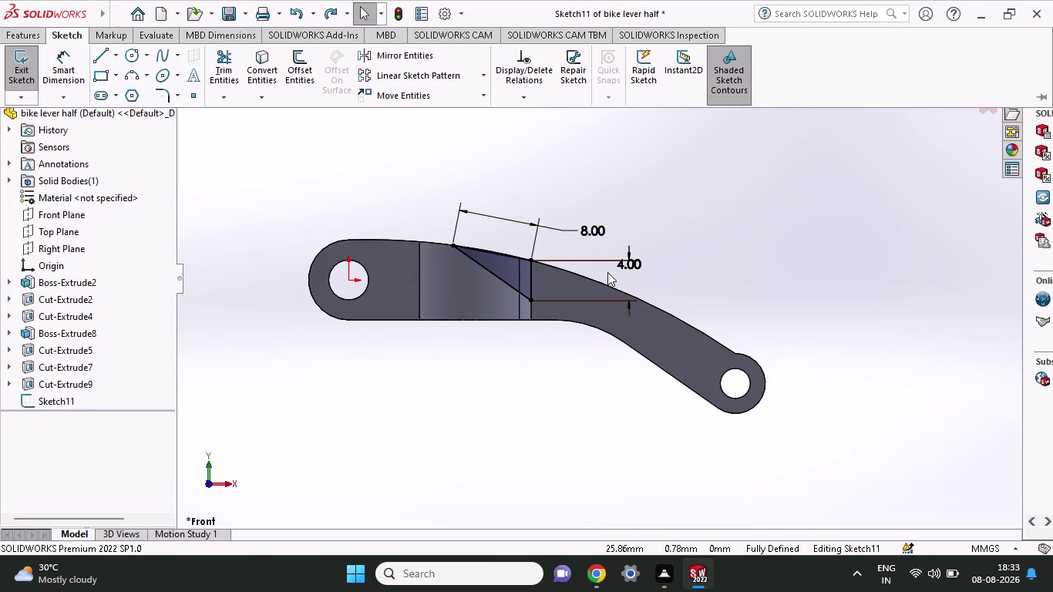
Delete the 4.00 dimension from the diagonal line and orbit to an isometric view.
key(ctrl+z)
key(ctrl+z)
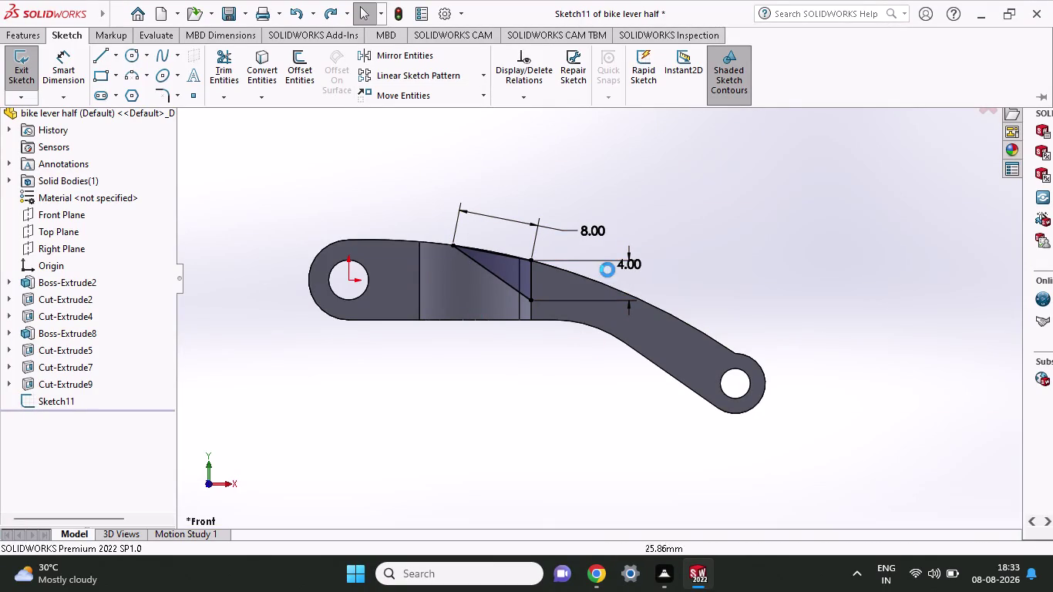
key(ctrl+z)
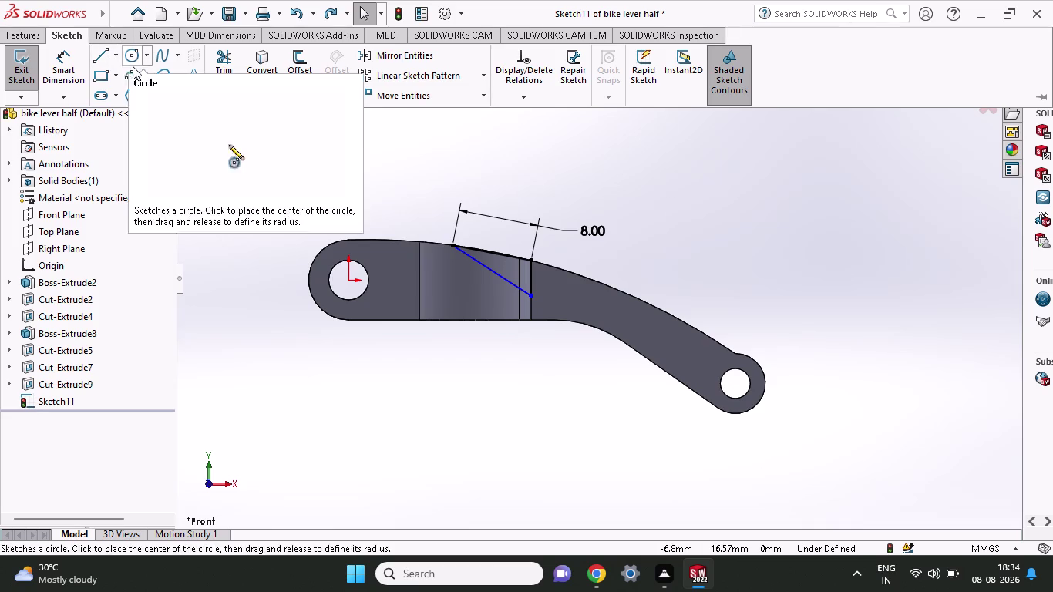
scroll(up, 3)
middle_drag(699, 212, 684, 260)
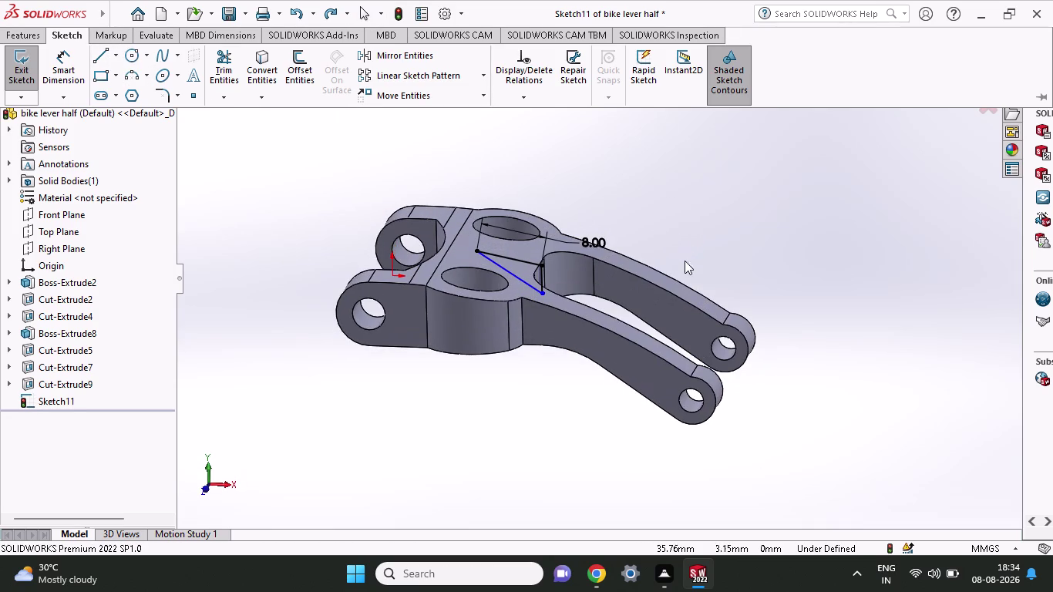
click(31, 33)
click(41, 61)
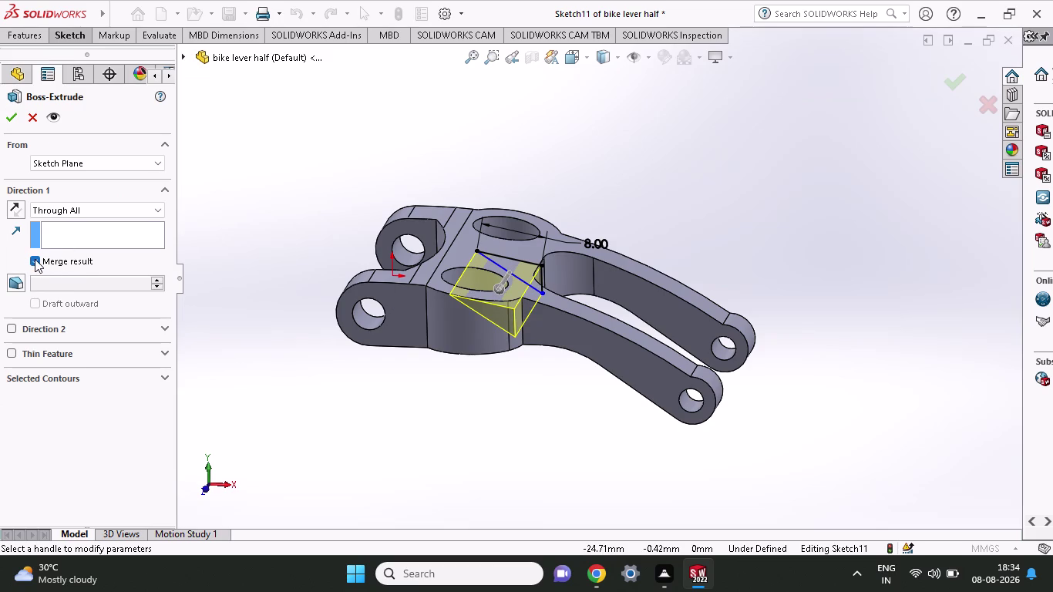
click(88, 216)
click(86, 220)
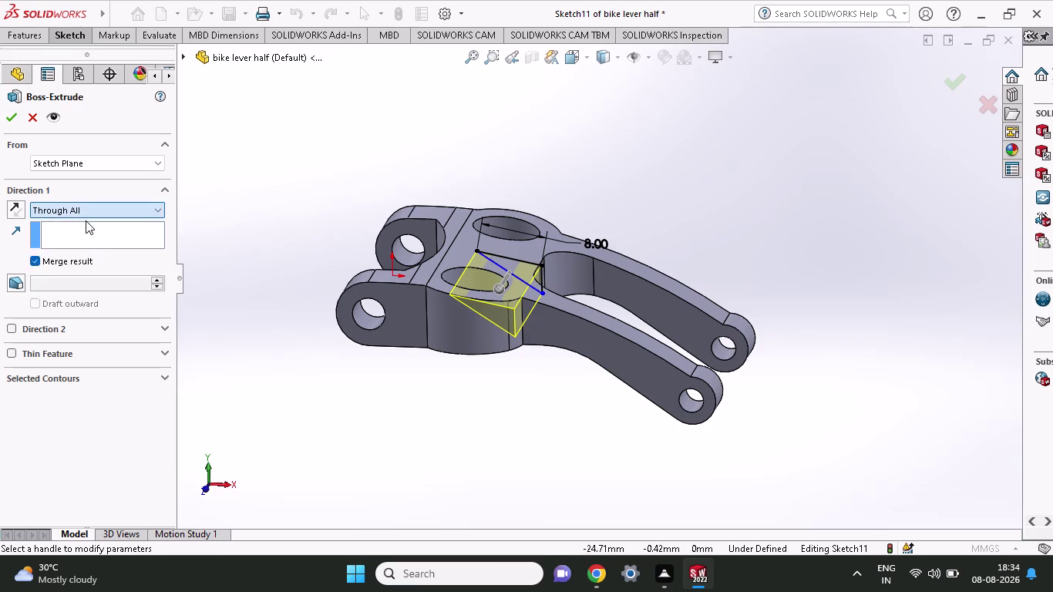
key(2)
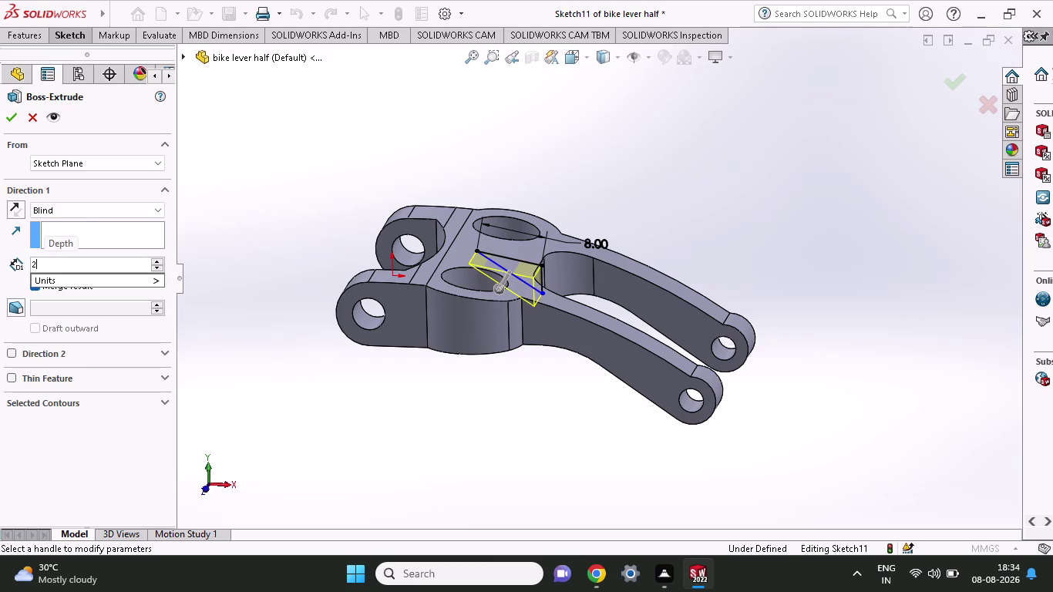
key(period)
key(5)
click(15, 352)
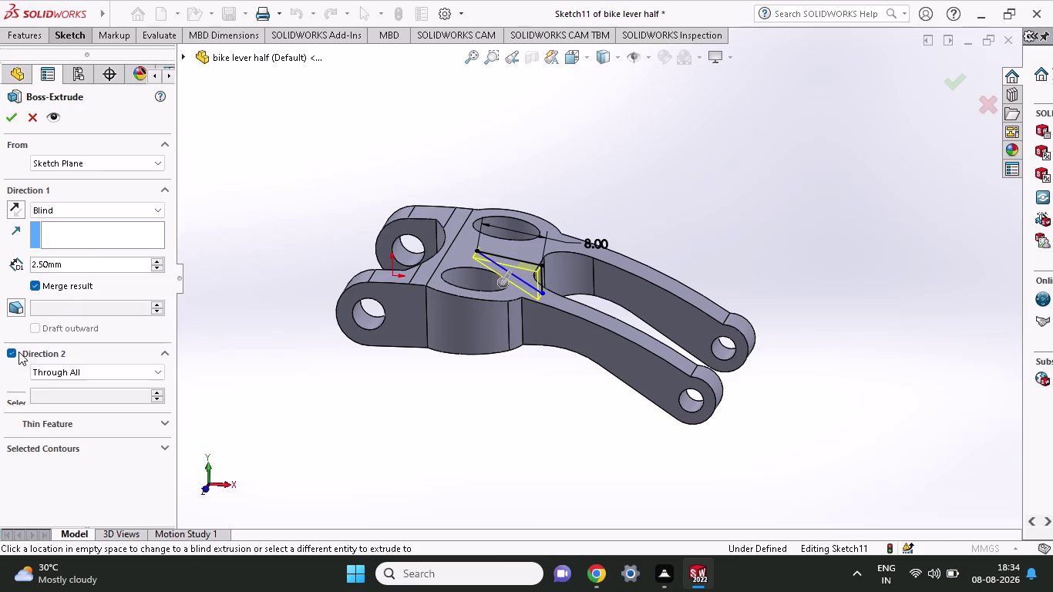
click(41, 378)
click(54, 389)
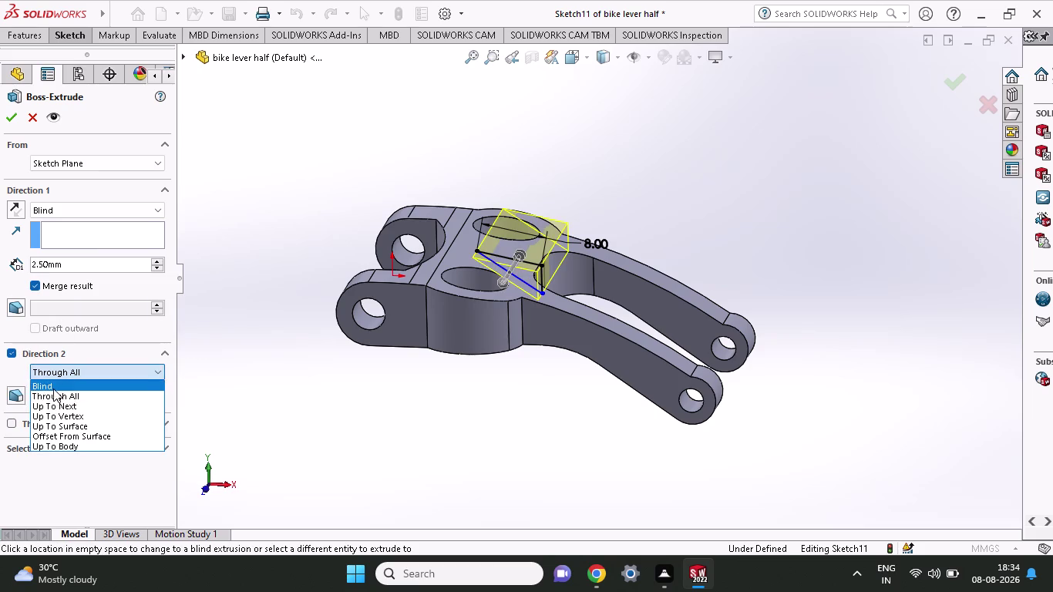
click(71, 389)
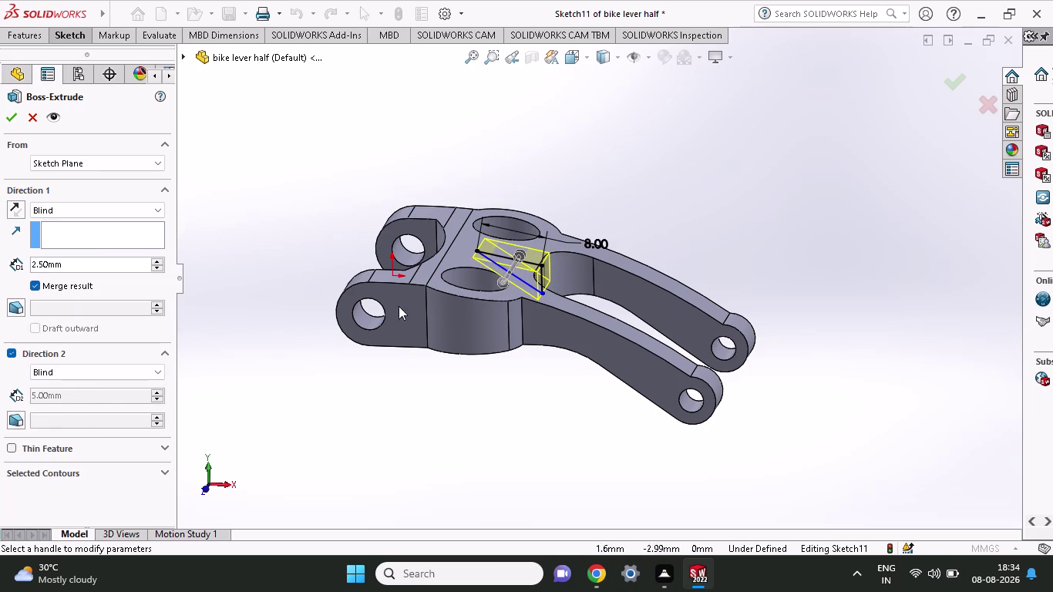
click(91, 398)
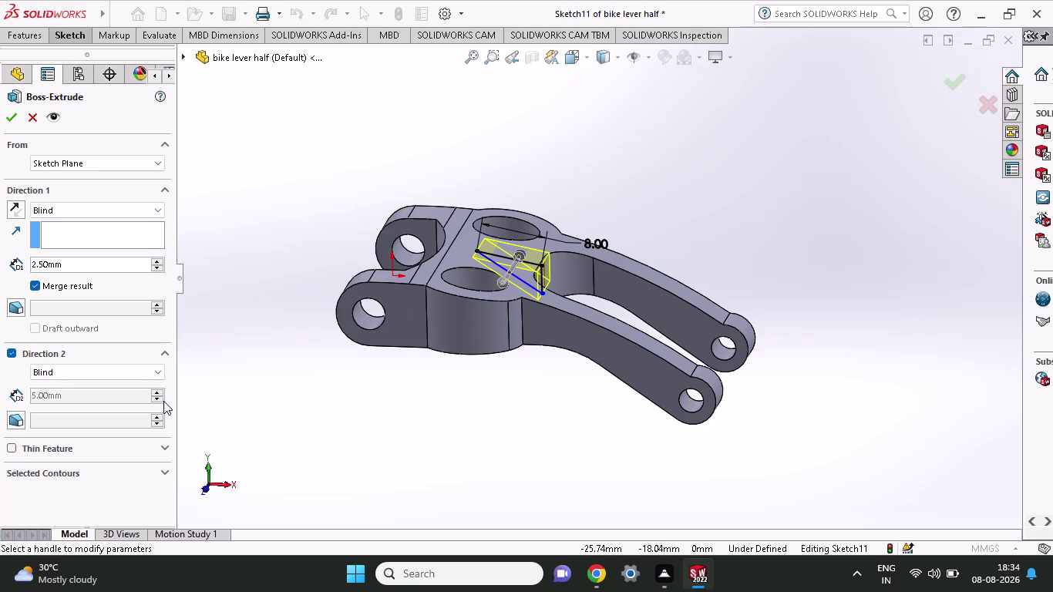
click(155, 398)
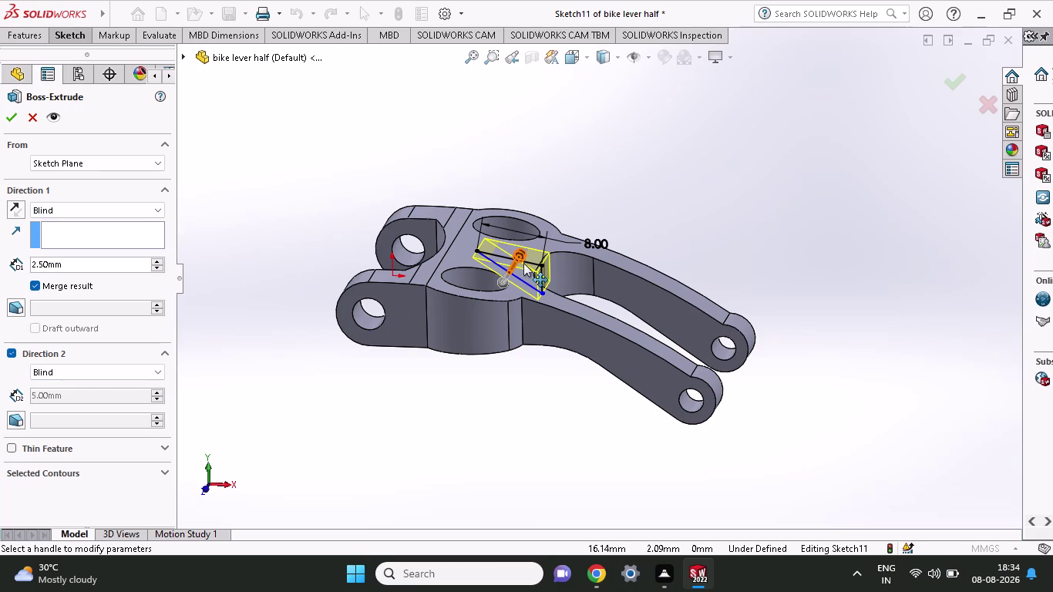
drag(522, 253, 566, 209)
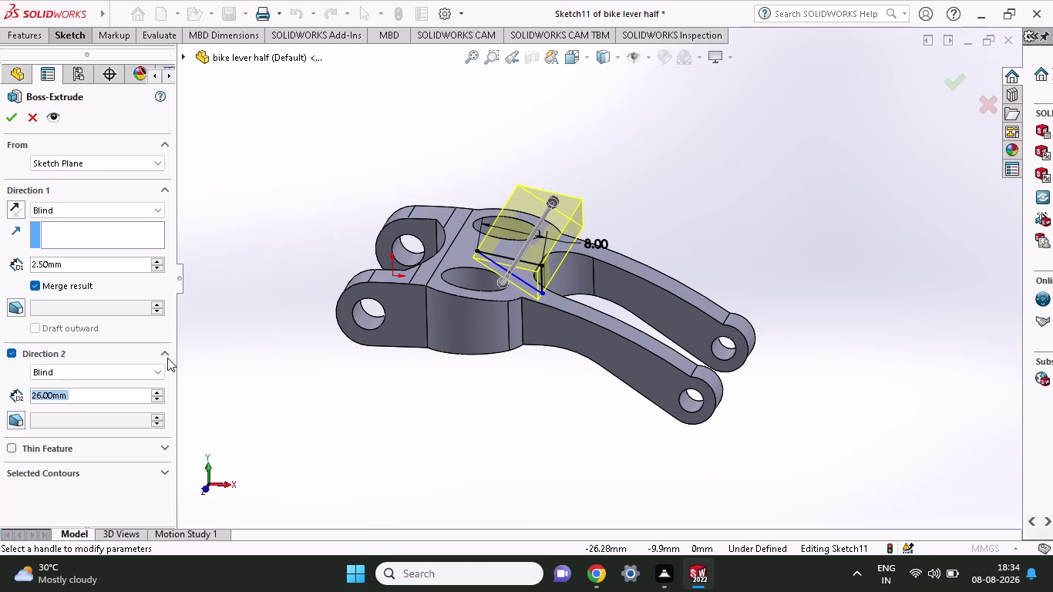
key(2)
text(.)
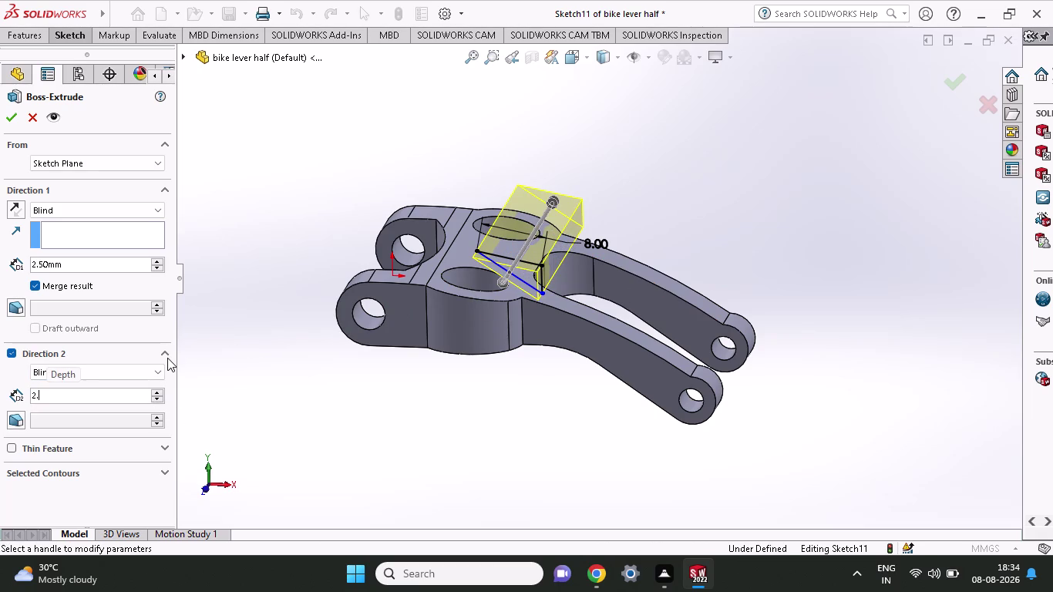
text(5)
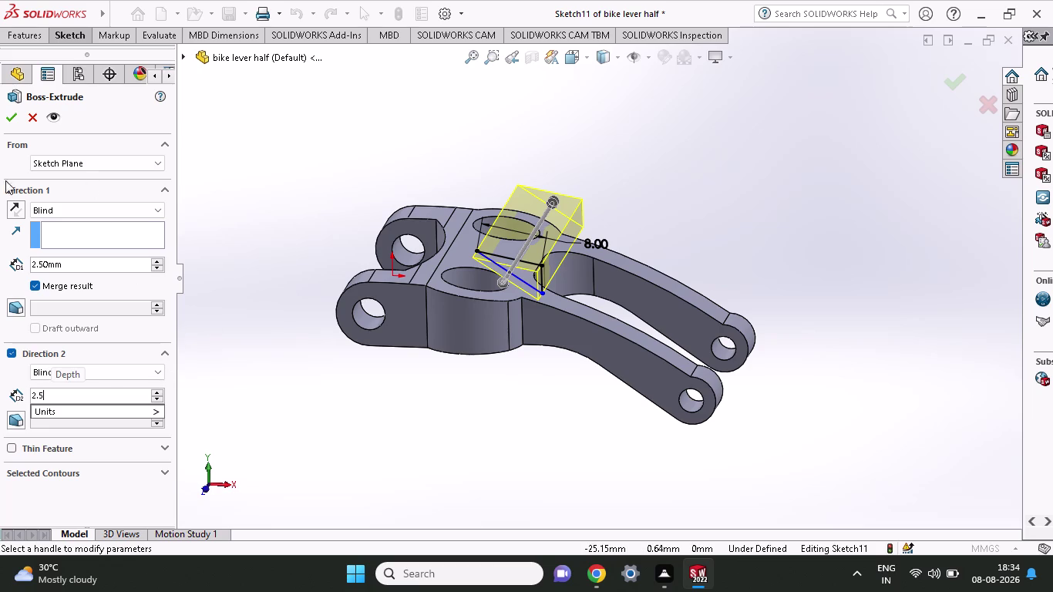
click(14, 118)
click(14, 118)
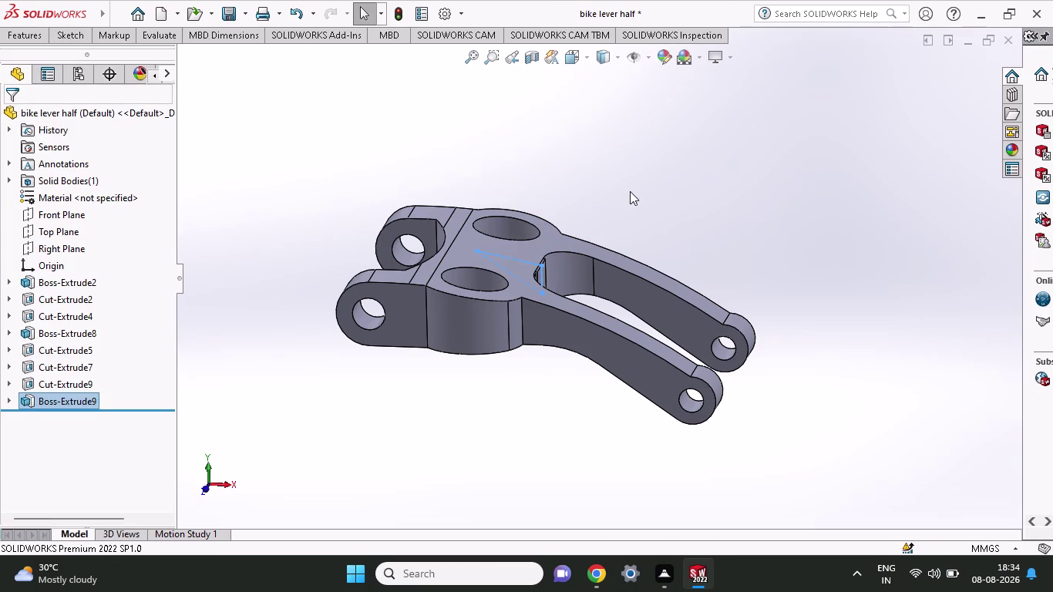
middle_drag(629, 196, 649, 245)
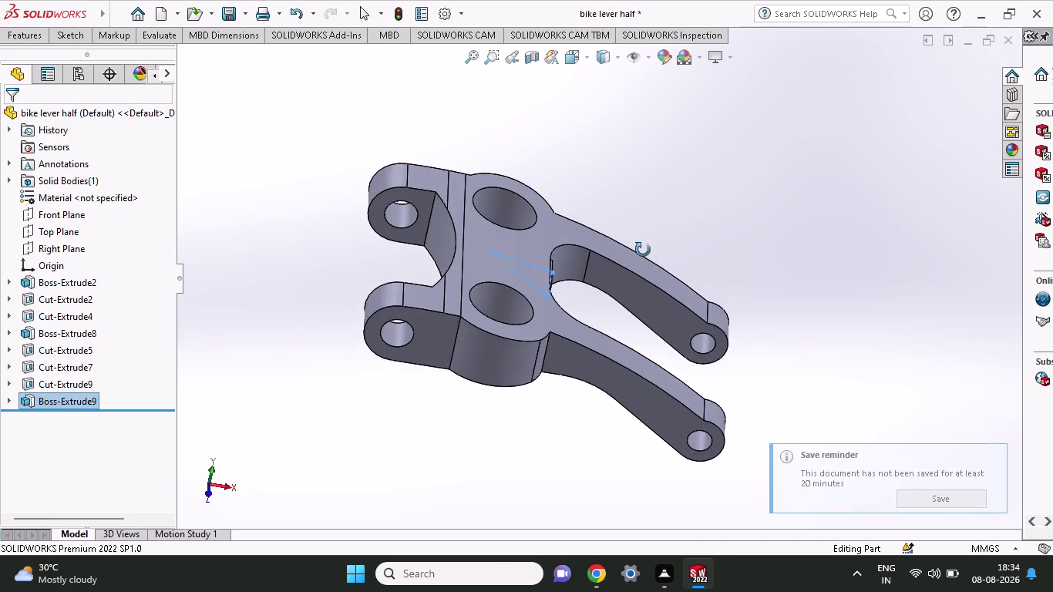
middle_drag(649, 245, 616, 242)
key(ctrl+z)
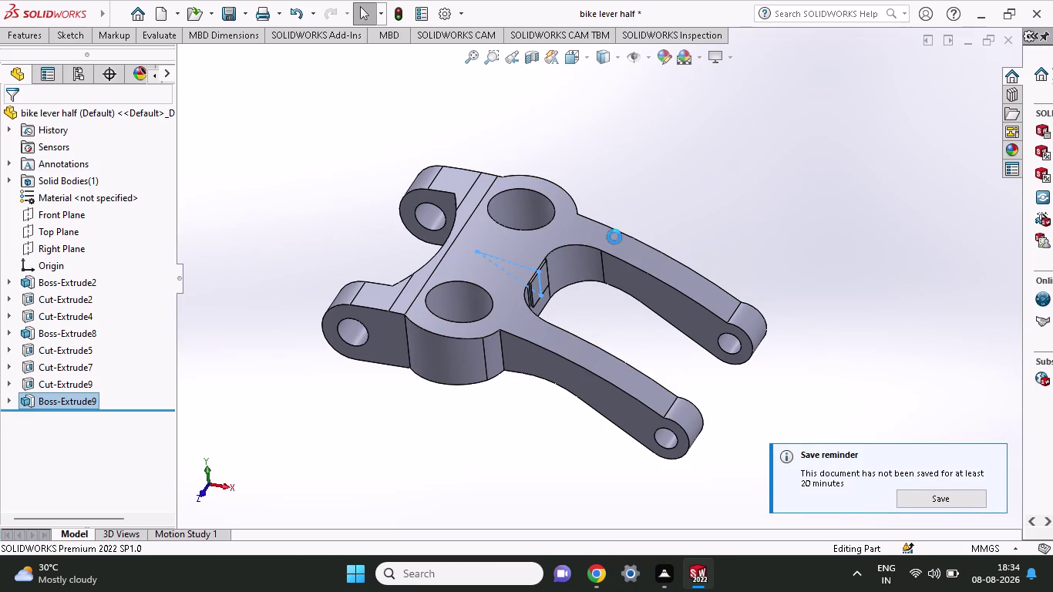
click(29, 37)
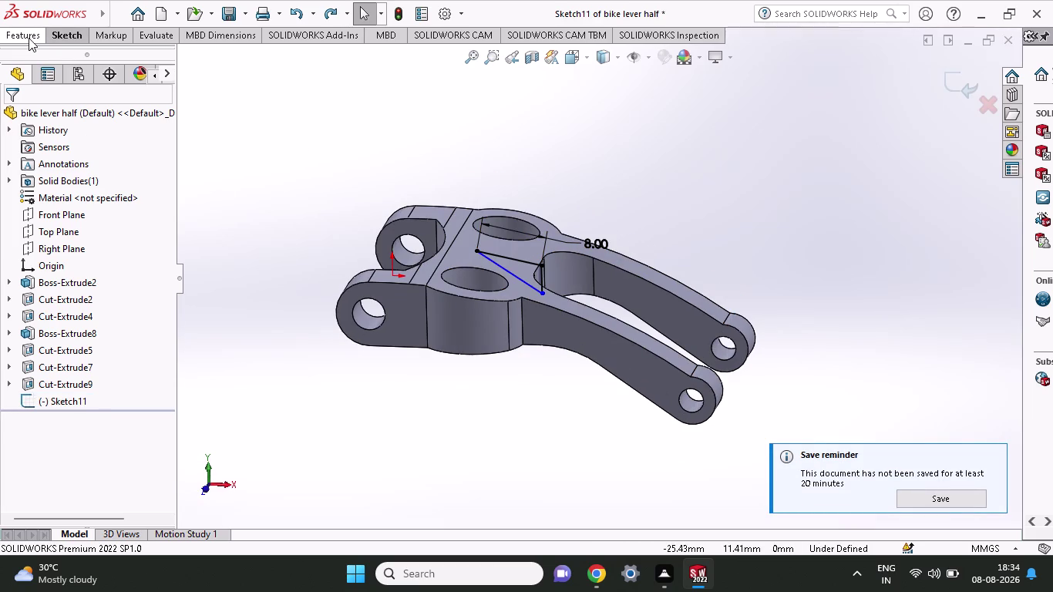
Set up an extruded cut from the diagonal line, 2.5 mm deep in both directions.
click(217, 78)
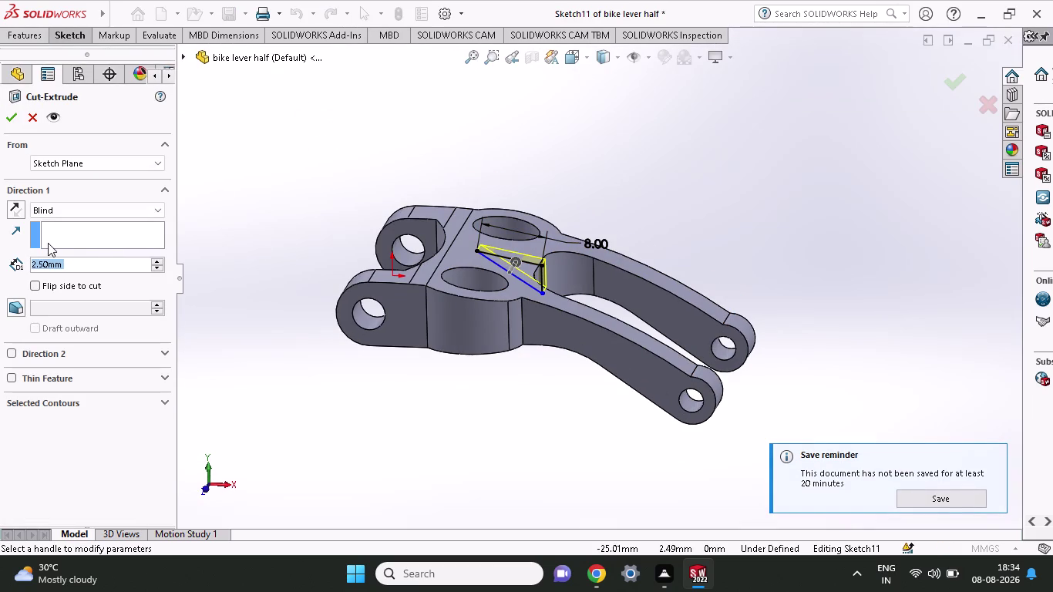
click(9, 351)
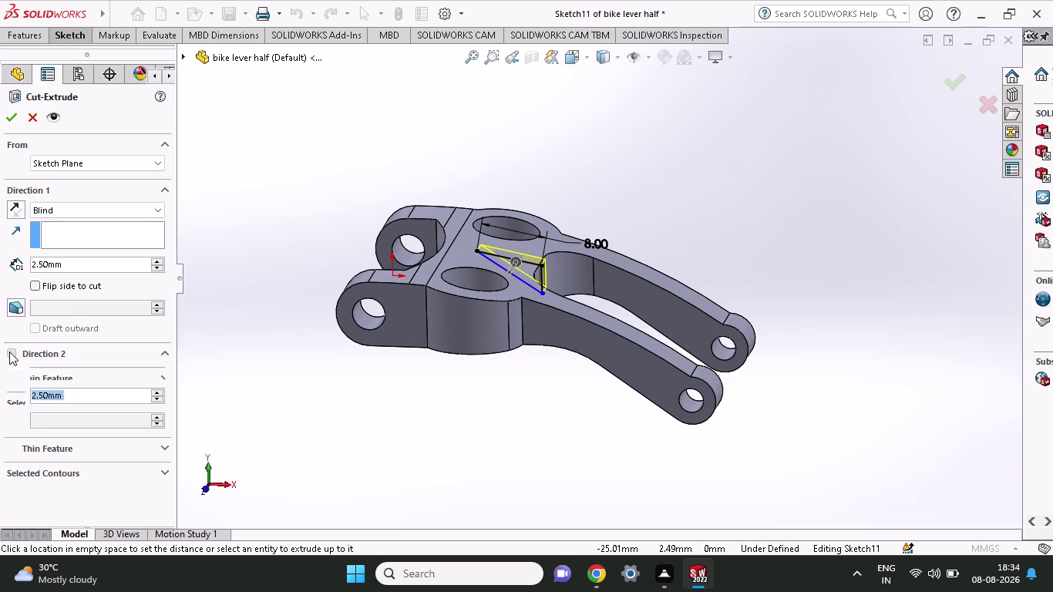
click(13, 114)
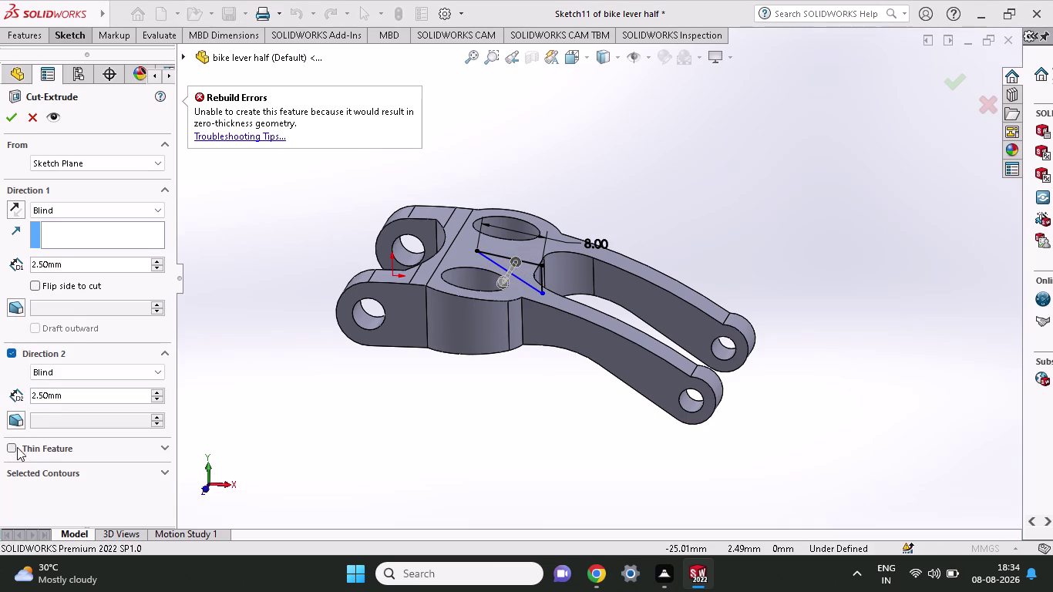
click(148, 446)
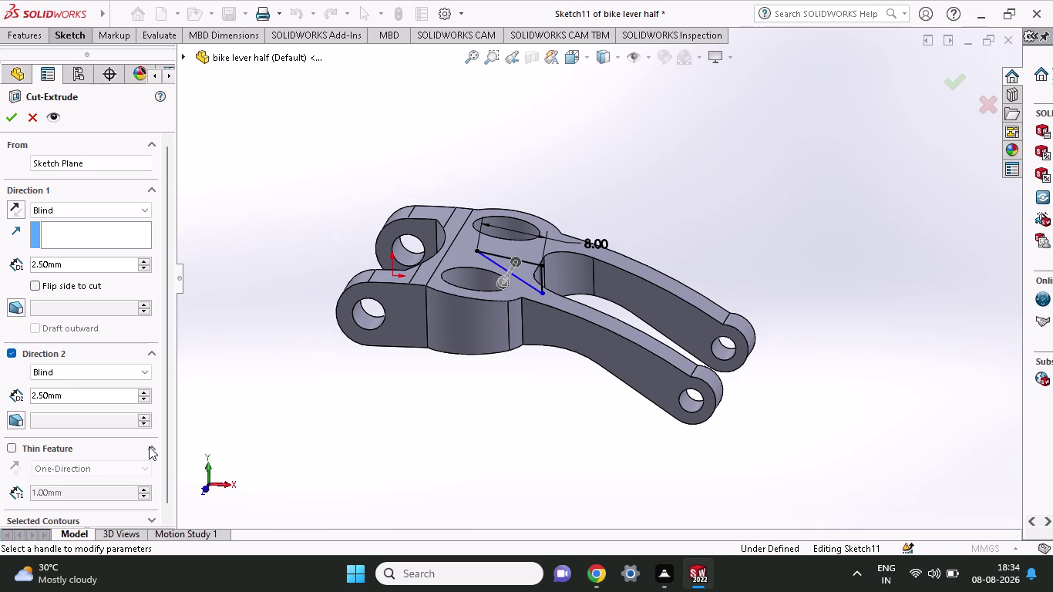
middle_drag(714, 233, 660, 283)
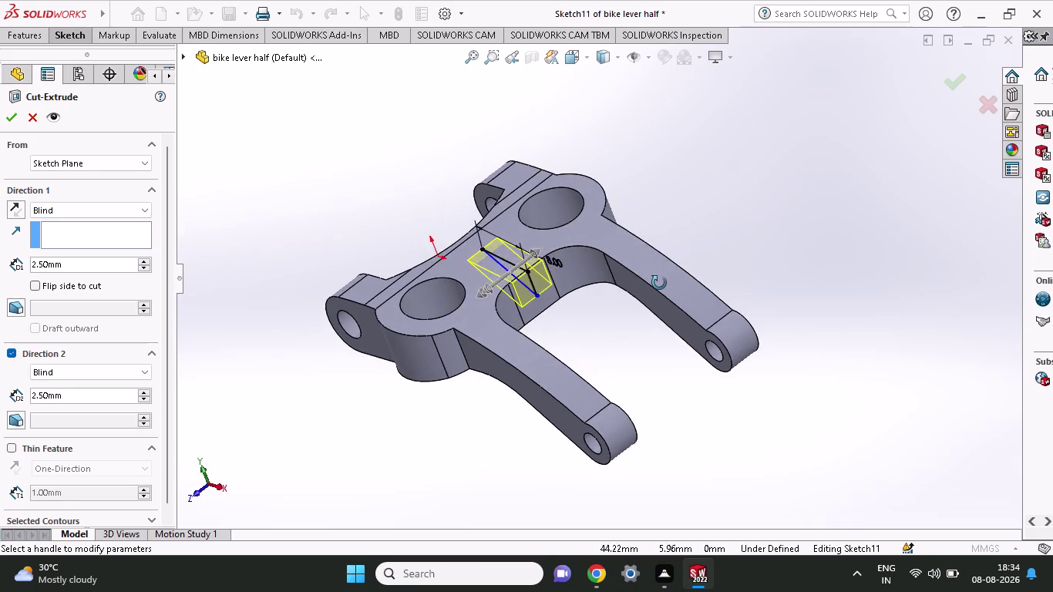
middle_drag(659, 283, 721, 297)
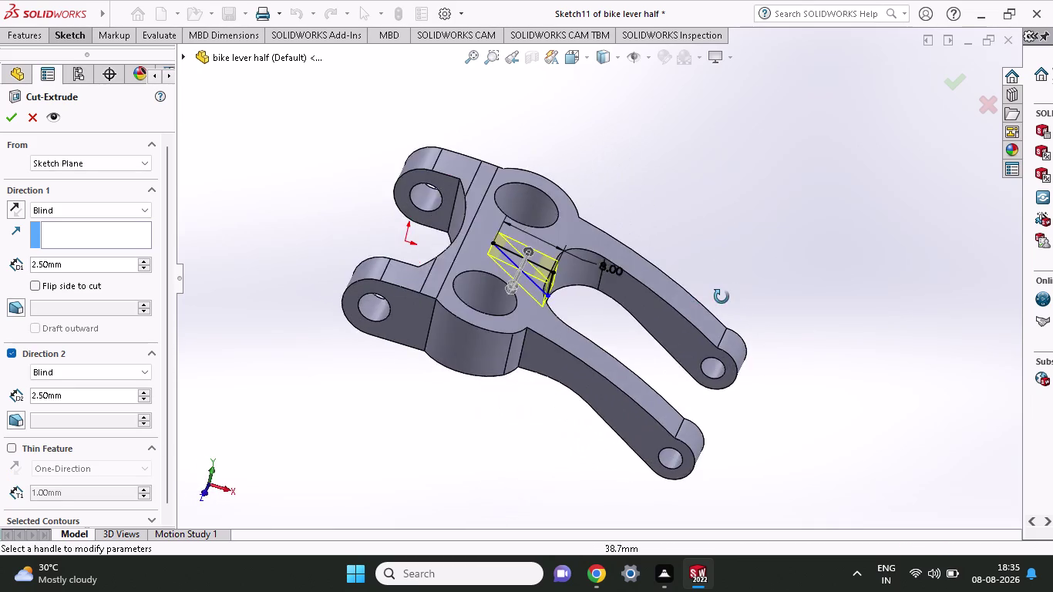
middle_drag(721, 298, 703, 285)
scroll(up, 3)
scroll(down, 3)
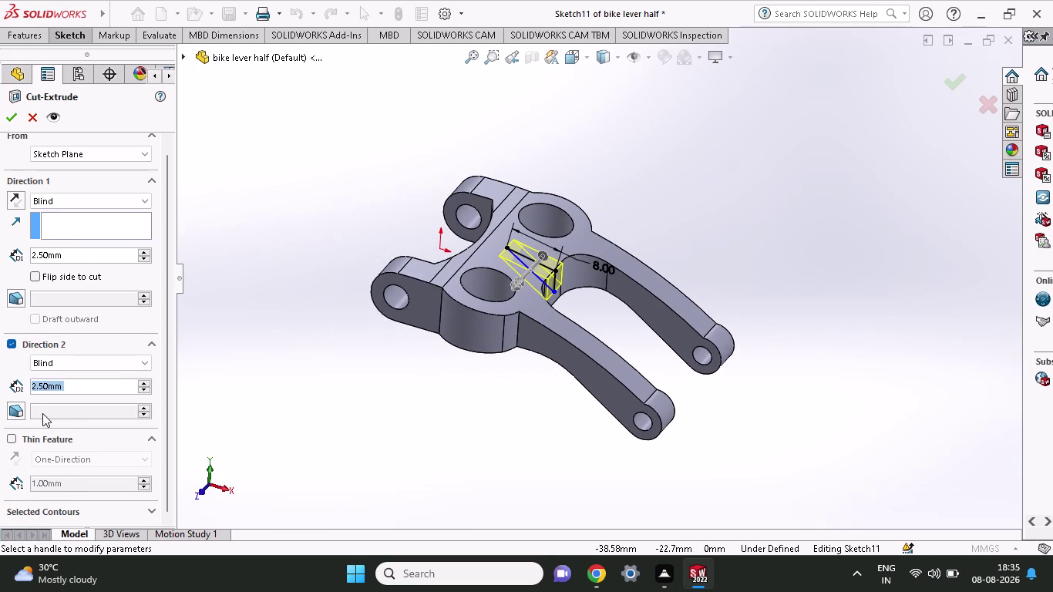
Make it a 0.10 mm thin feature, accept and inspect the cut, then undo it.
click(7, 438)
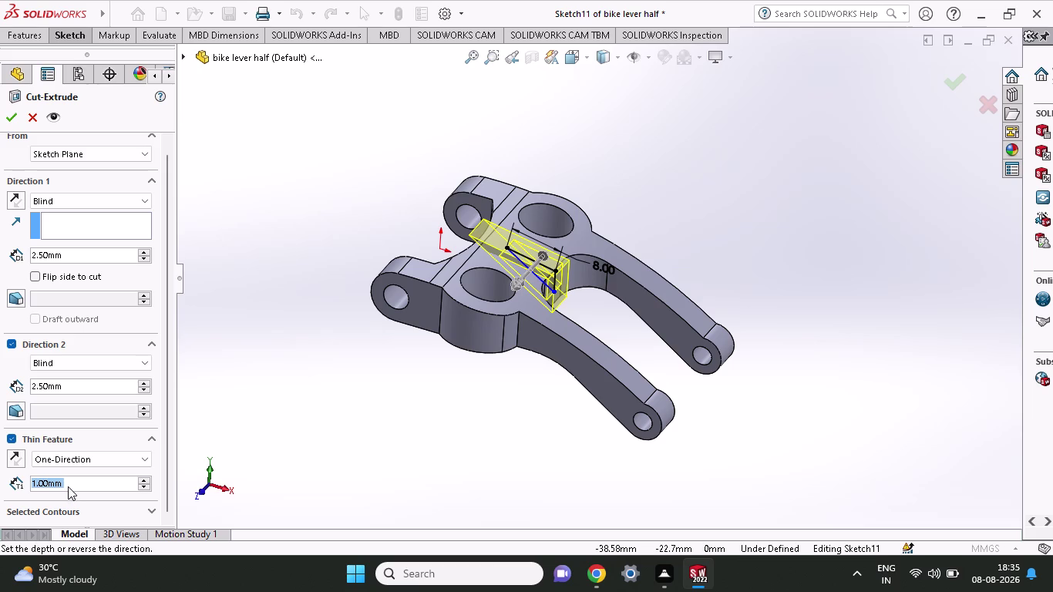
drag(69, 484, 9, 482)
text(0)
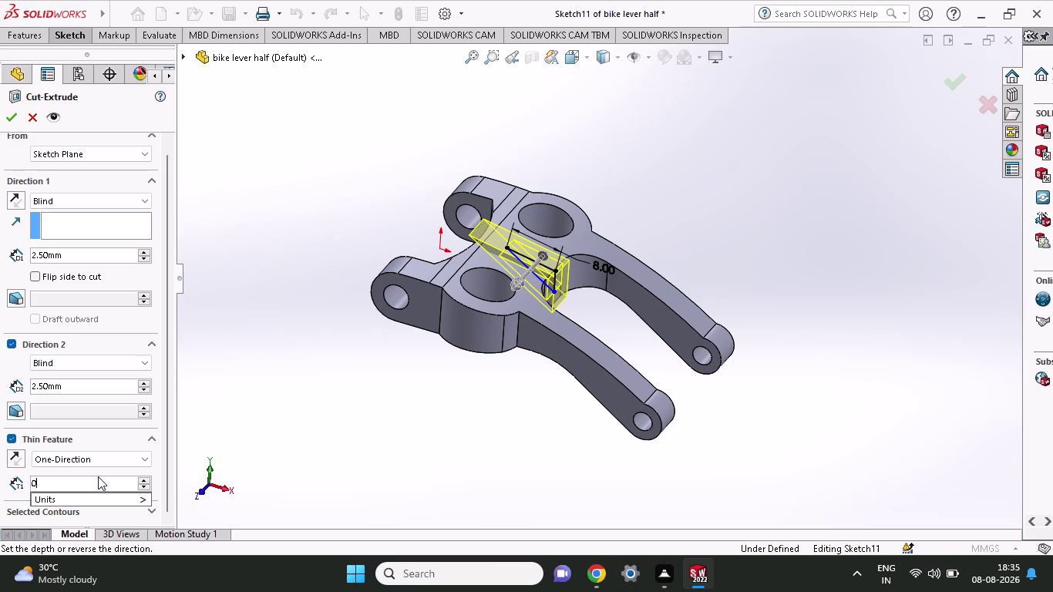
text(.1)
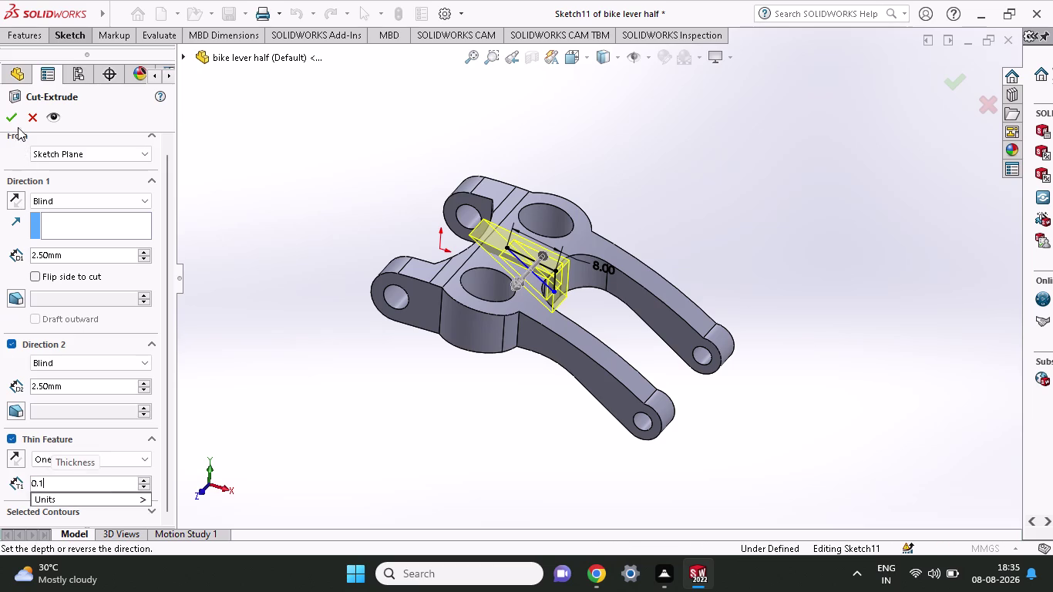
click(10, 114)
click(10, 114)
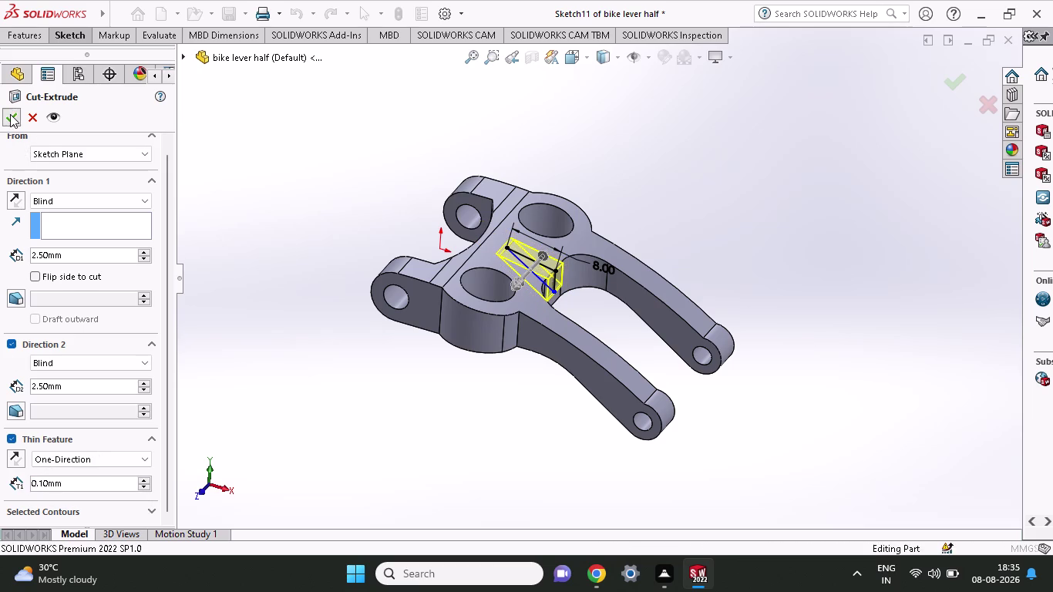
middle_drag(689, 259, 653, 300)
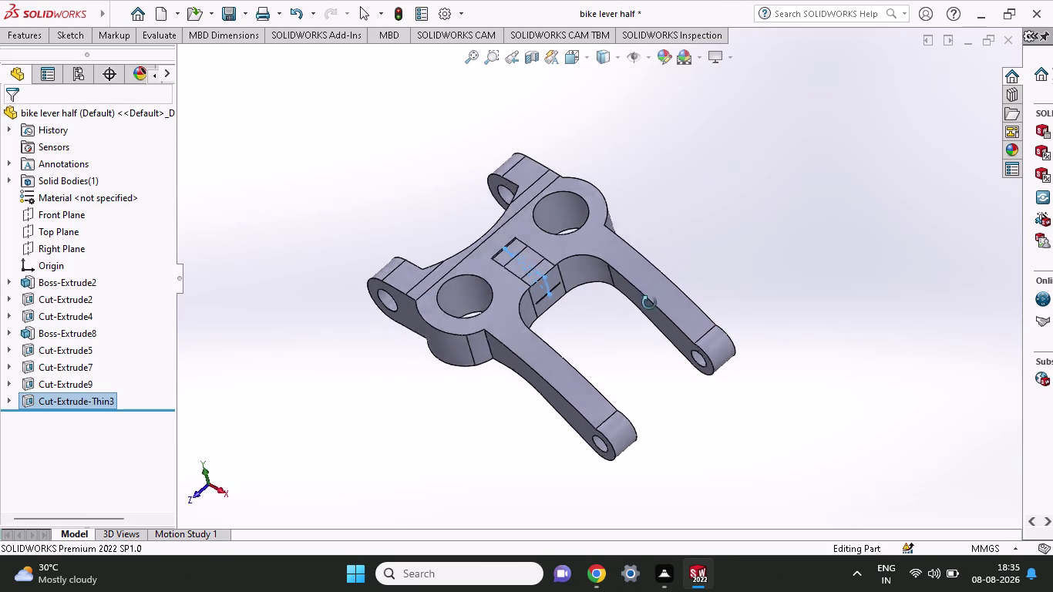
middle_drag(652, 300, 709, 221)
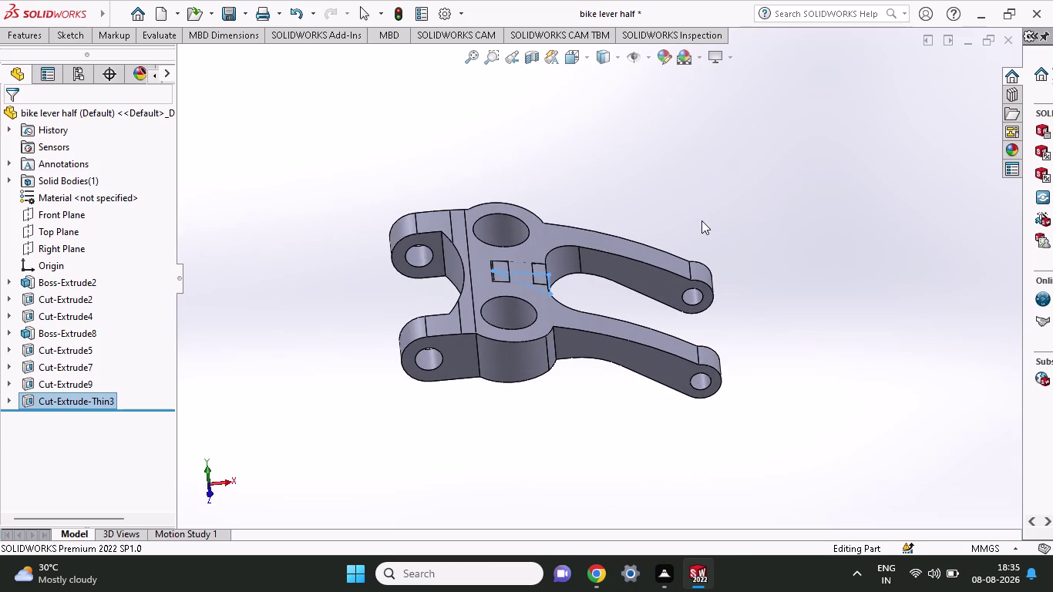
key(ctrl+z)
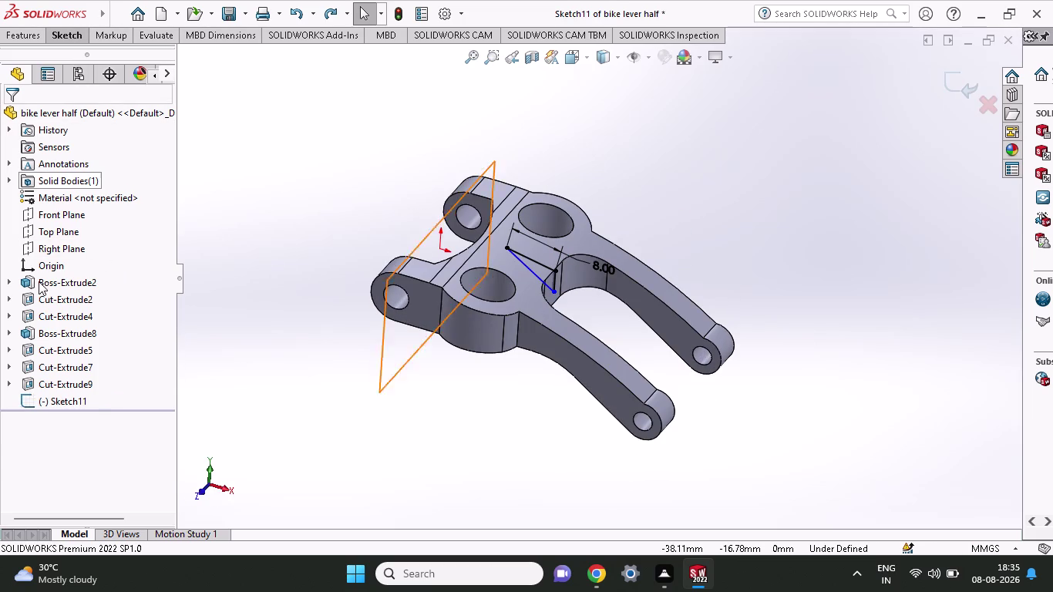
Create a two-direction thin extruded cut from Sketch11, then undo this first attempt.
click(42, 32)
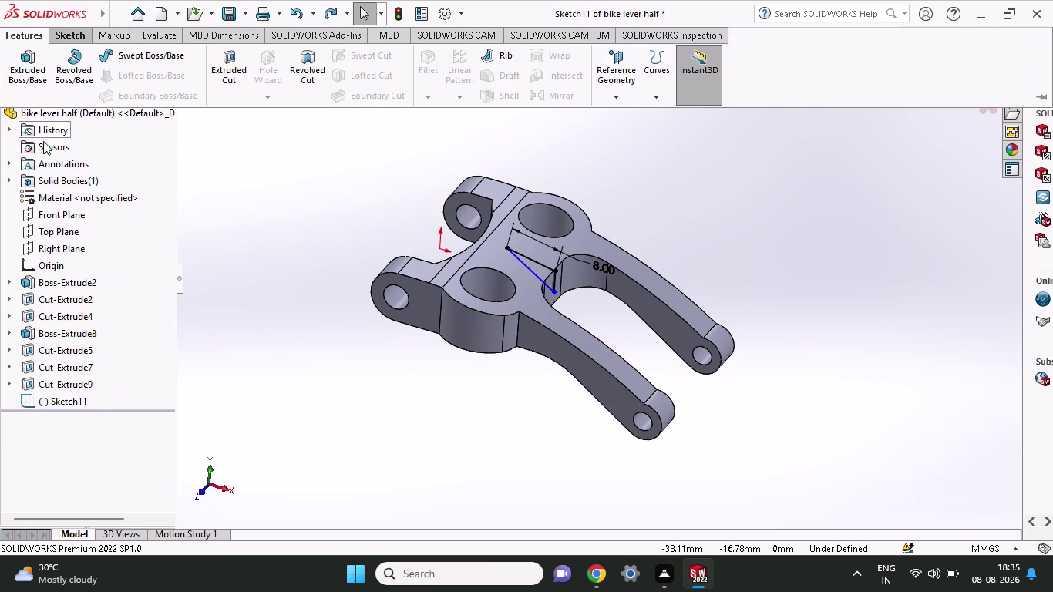
click(213, 54)
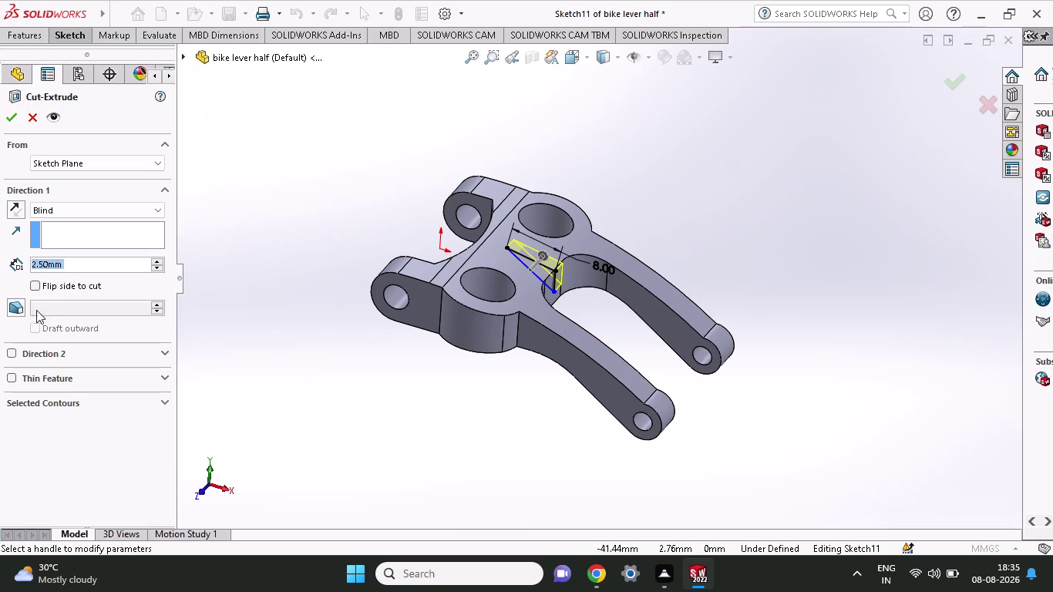
click(7, 353)
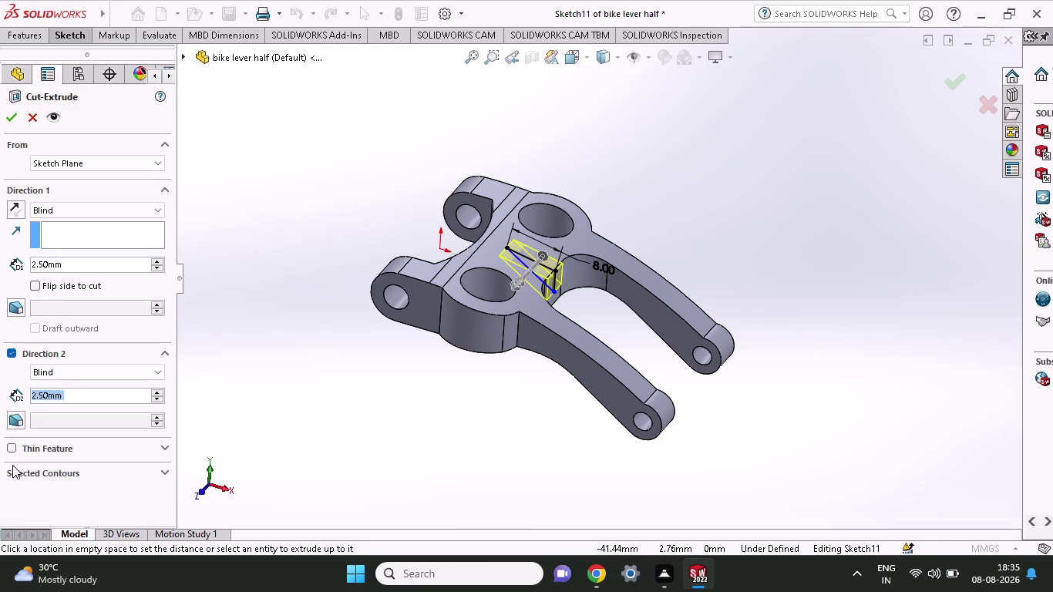
click(13, 474)
click(51, 500)
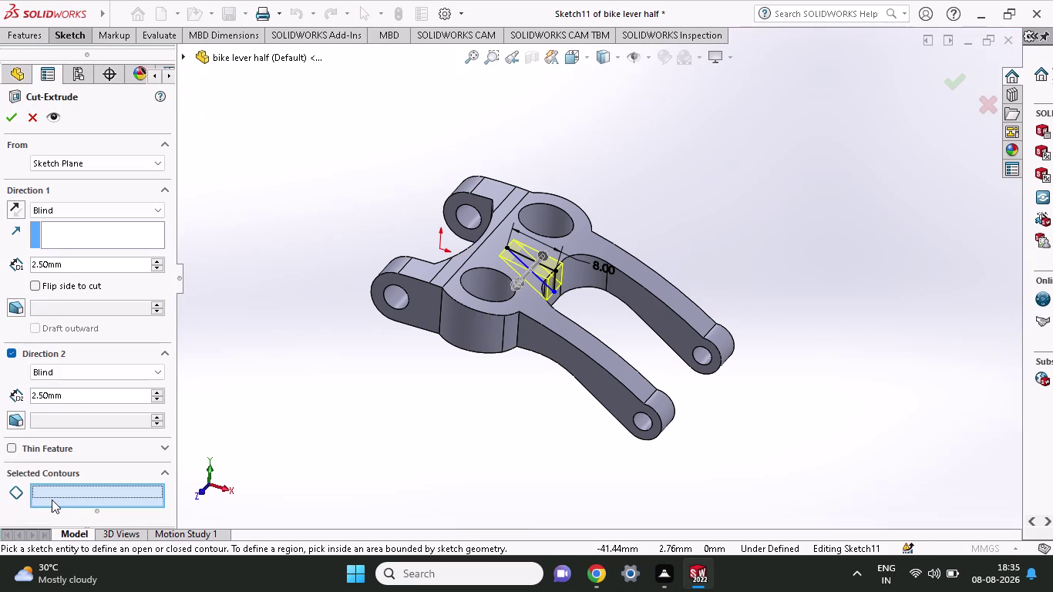
click(51, 499)
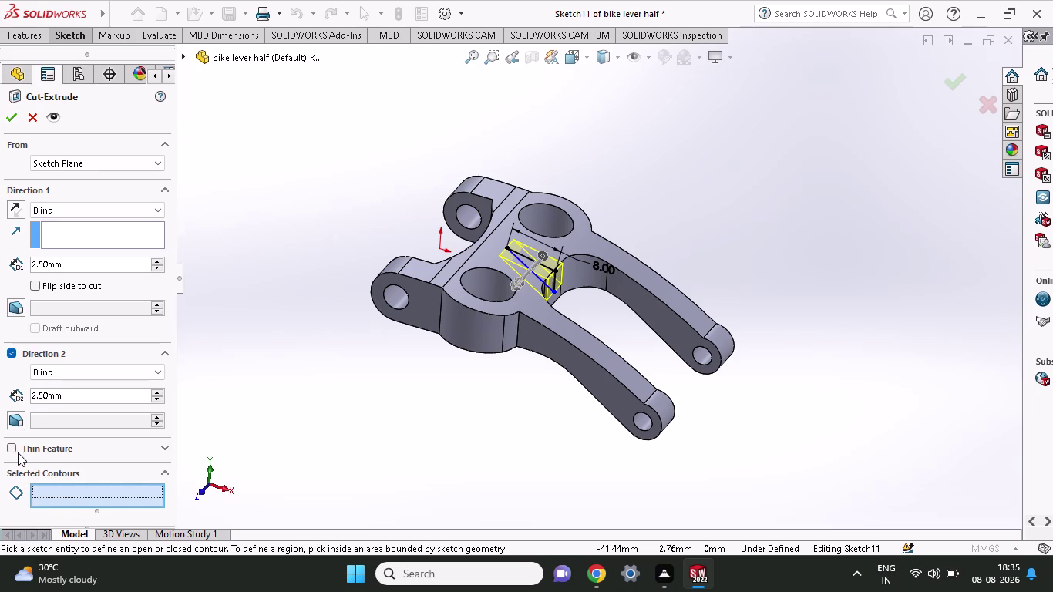
click(13, 449)
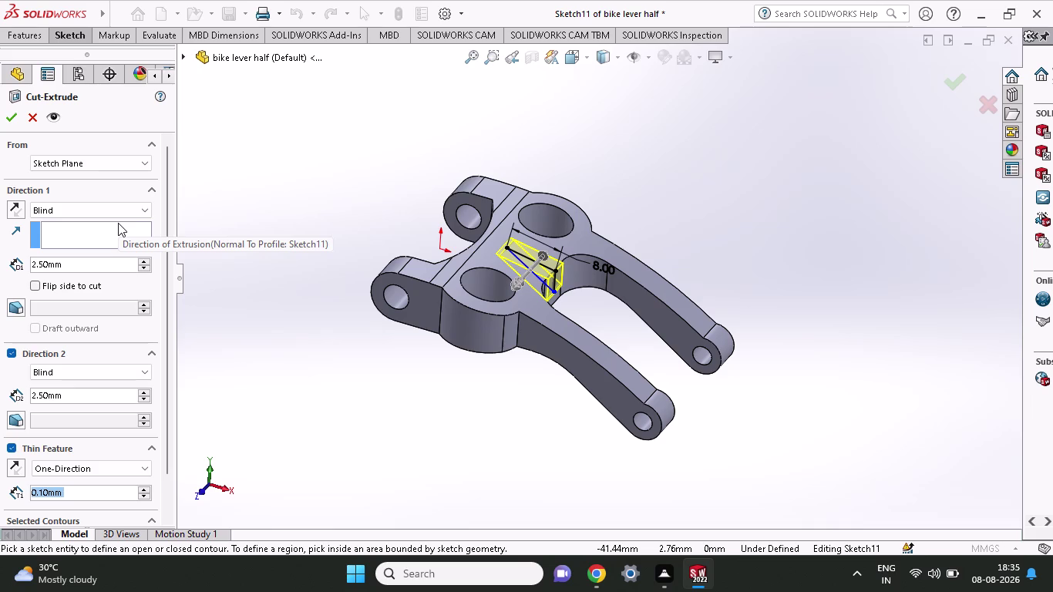
click(11, 116)
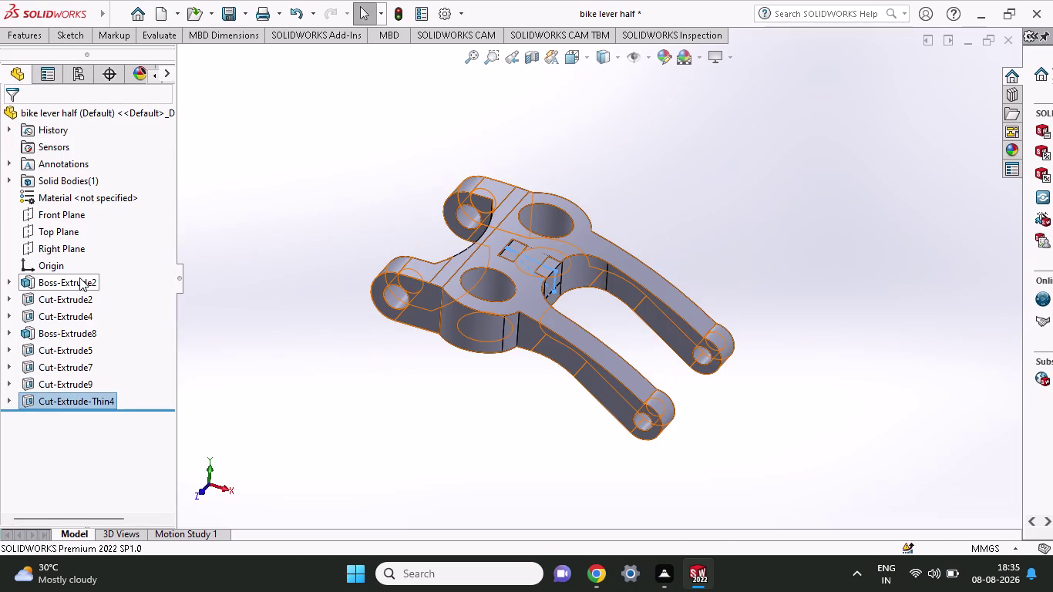
key(ctrl+z)
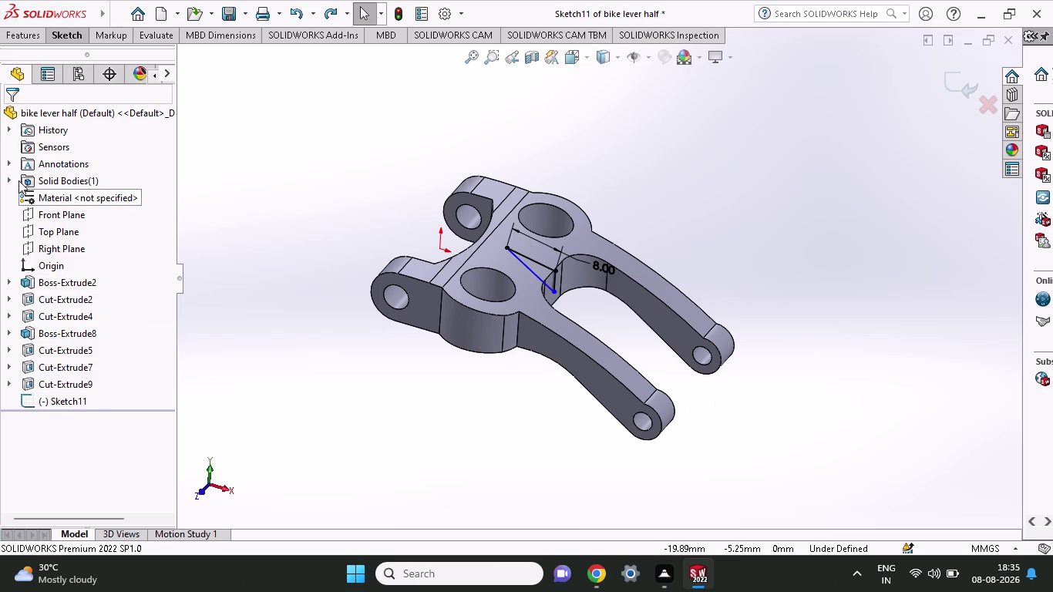
Recreate the cut 2.50 mm in both directions with a 0.10 mm mid-plane thin wall.
click(41, 26)
click(34, 31)
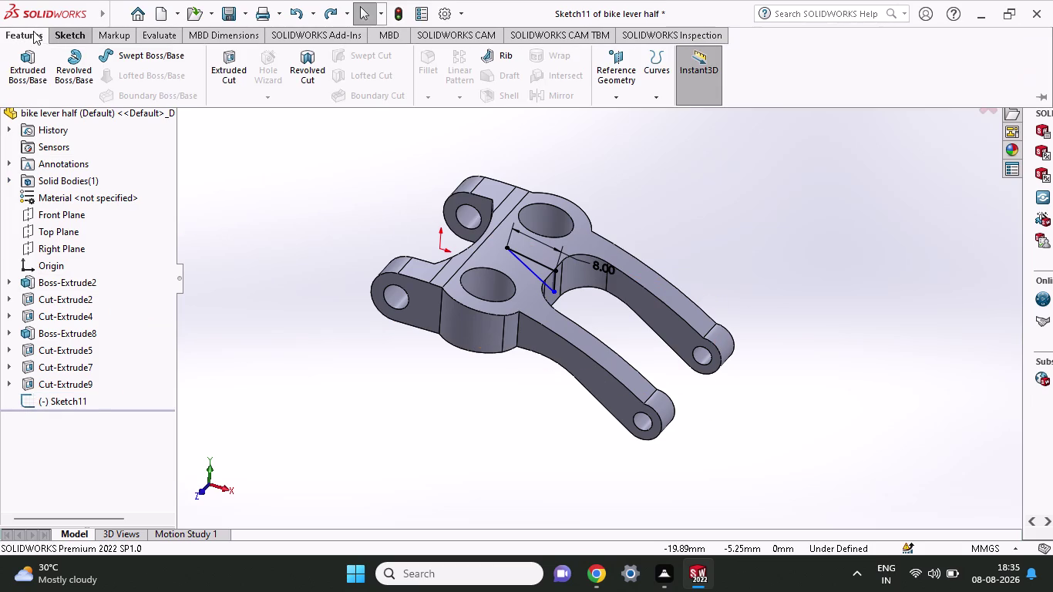
click(218, 76)
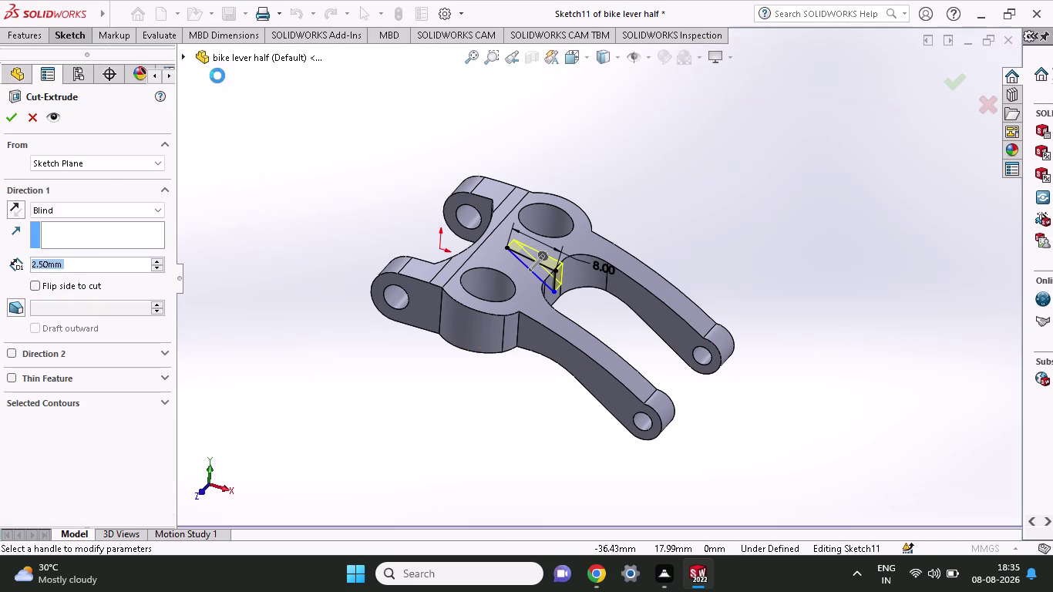
click(10, 353)
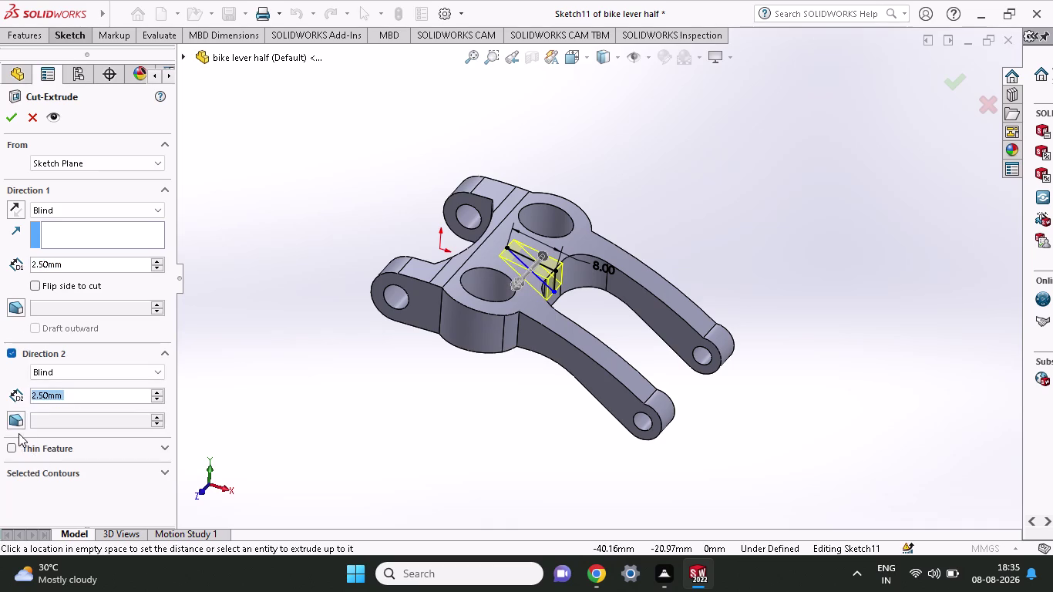
click(16, 447)
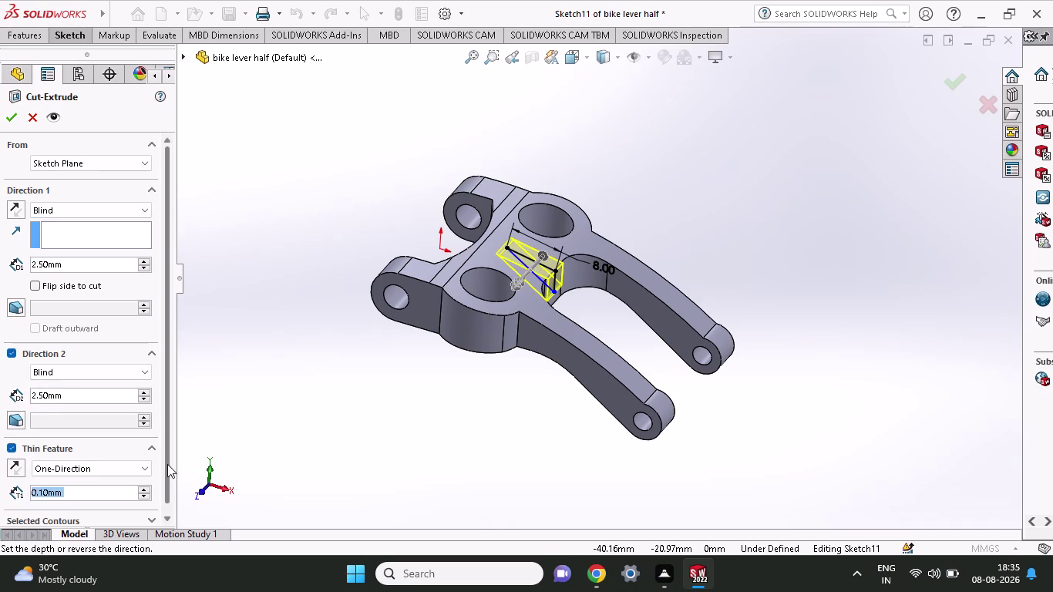
click(87, 470)
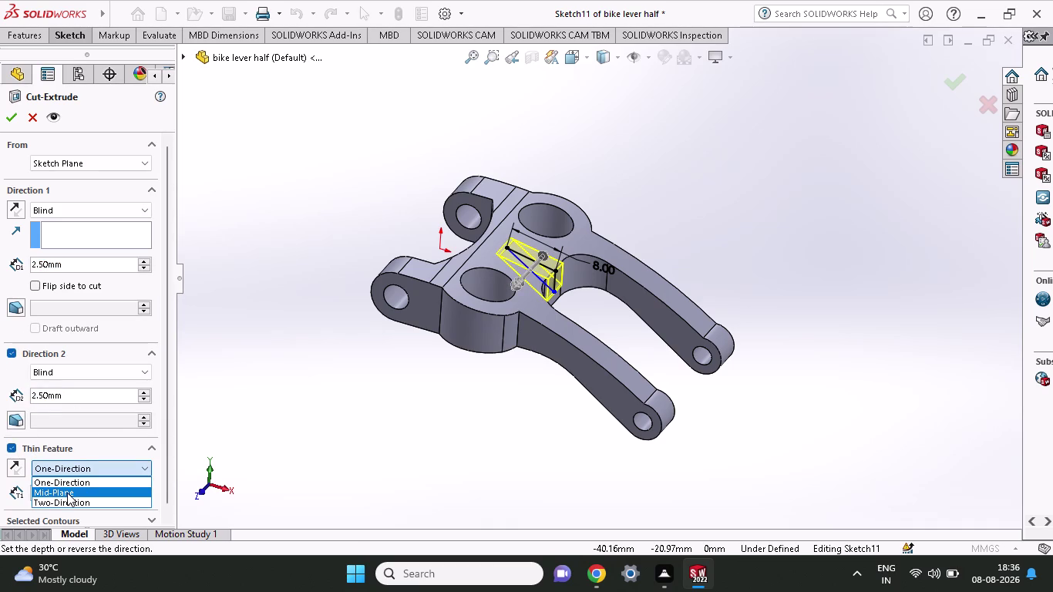
click(67, 493)
scroll(down, 3)
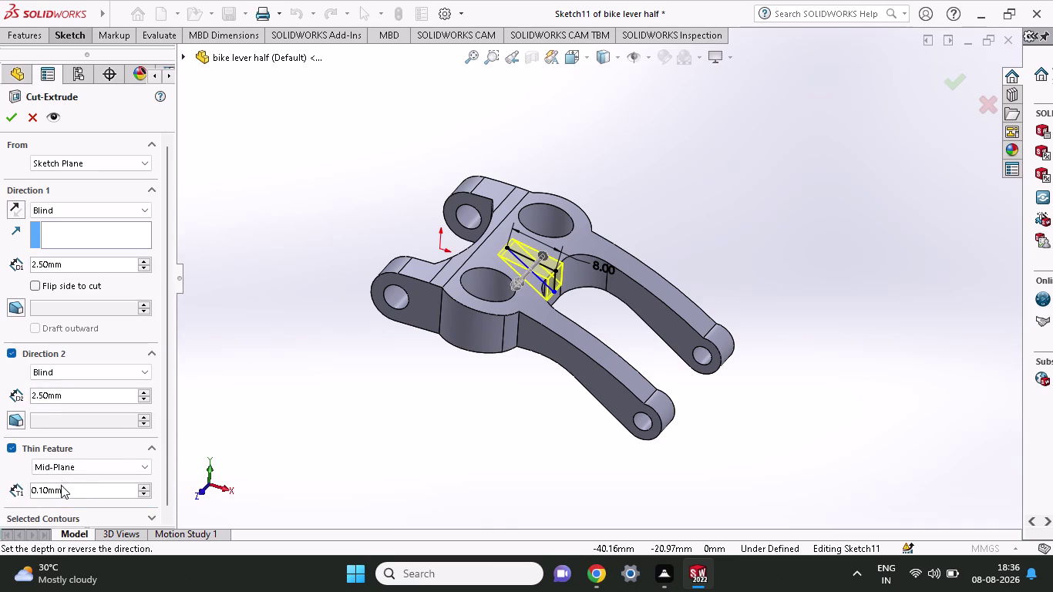
click(7, 120)
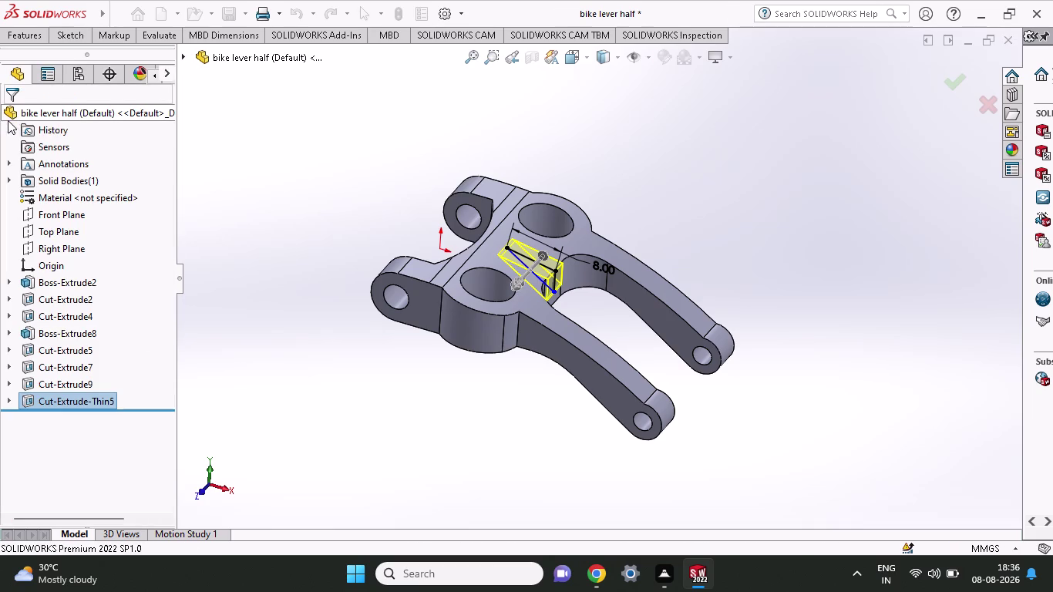
Orbit around Cut-Extrude-Thin5 to inspect the slot from above and both sides.
middle_drag(721, 152, 716, 266)
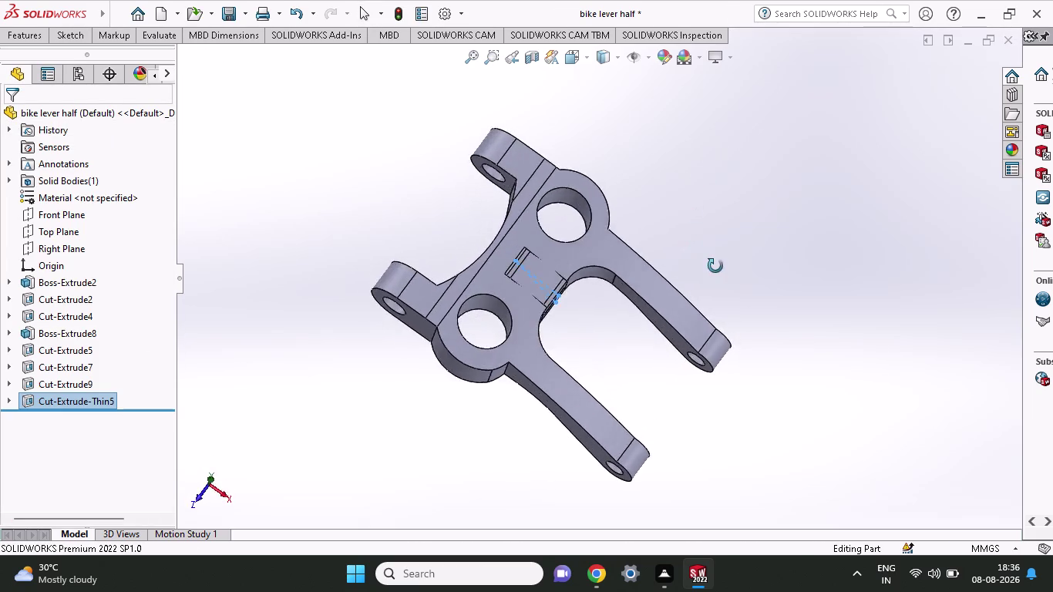
middle_drag(716, 266, 716, 215)
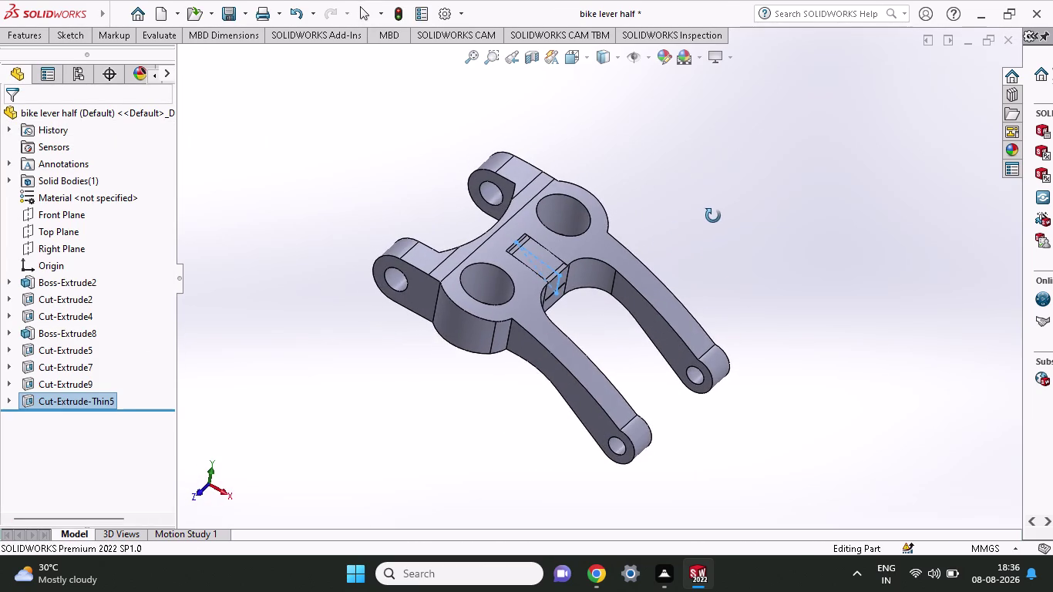
middle_drag(716, 214, 709, 218)
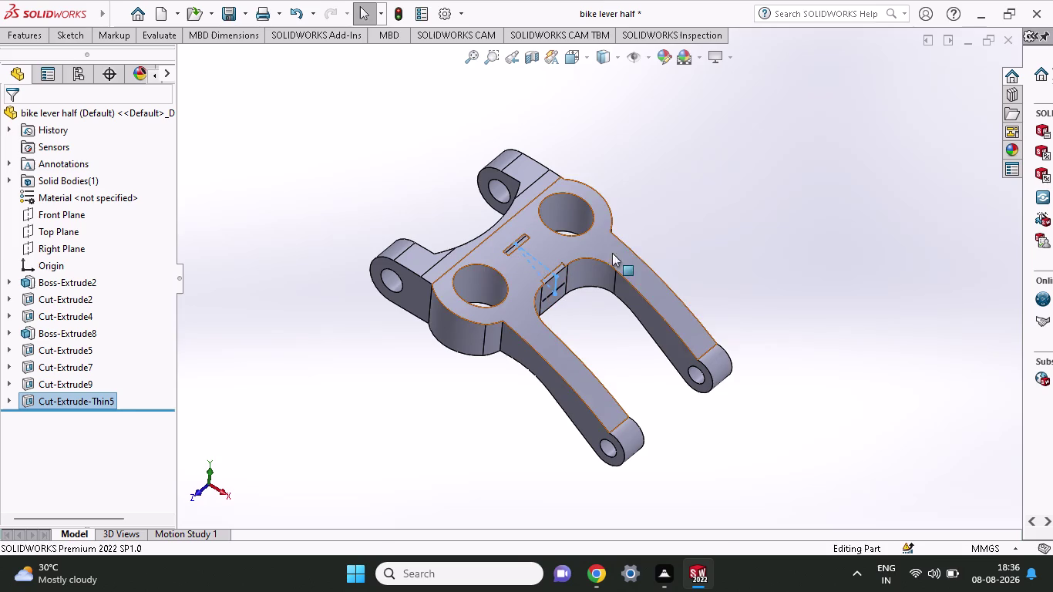
middle_drag(714, 235, 668, 201)
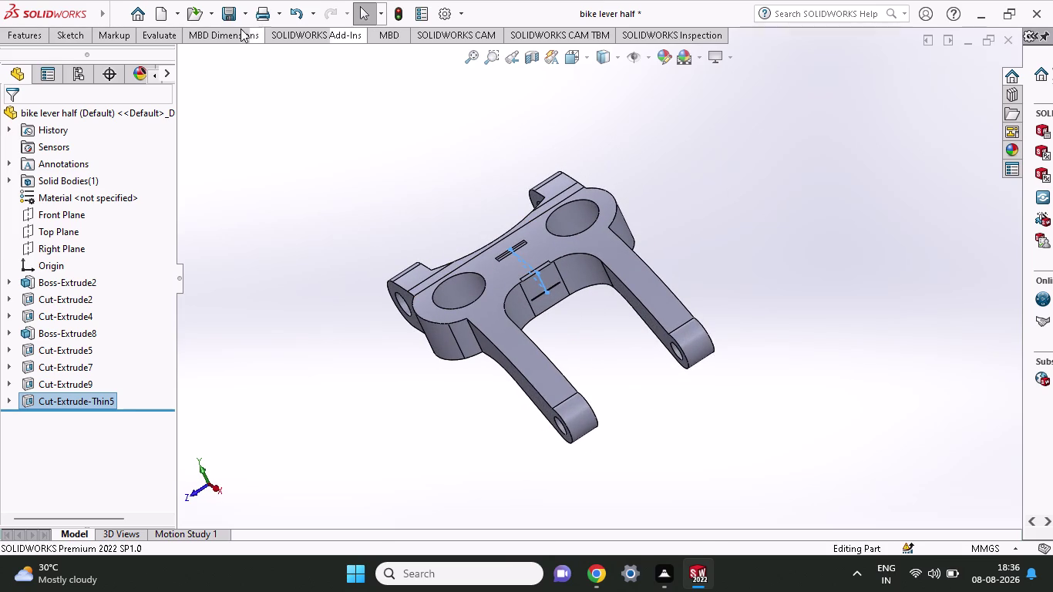
click(67, 30)
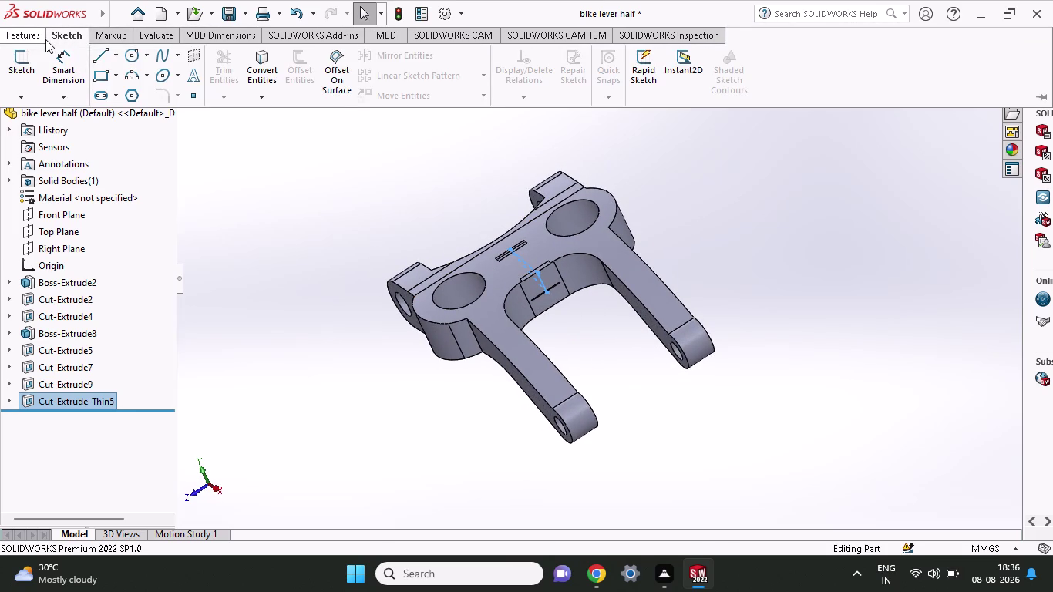
click(43, 39)
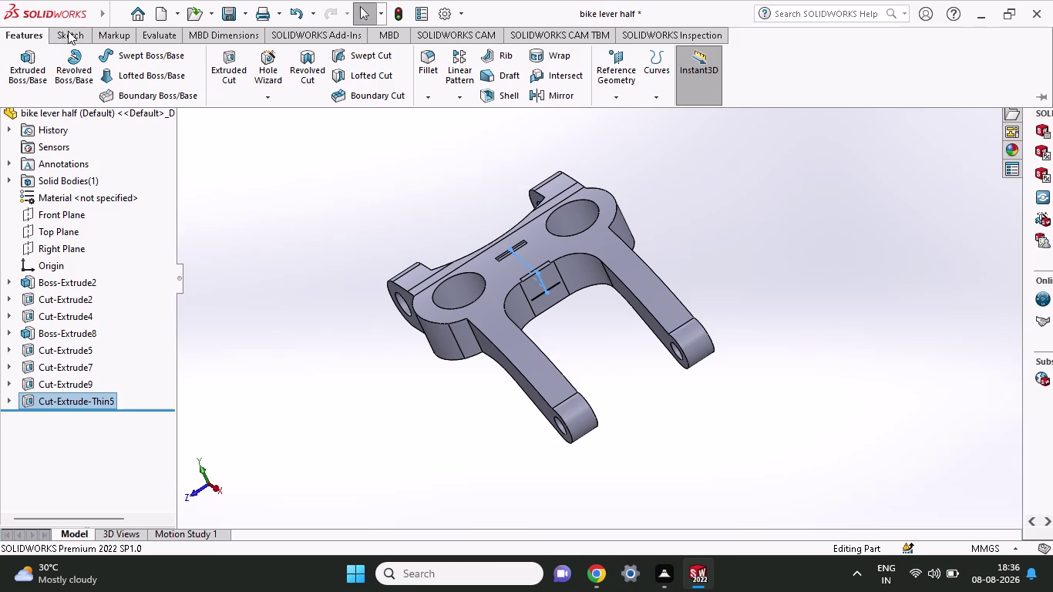
middle_drag(785, 263, 818, 263)
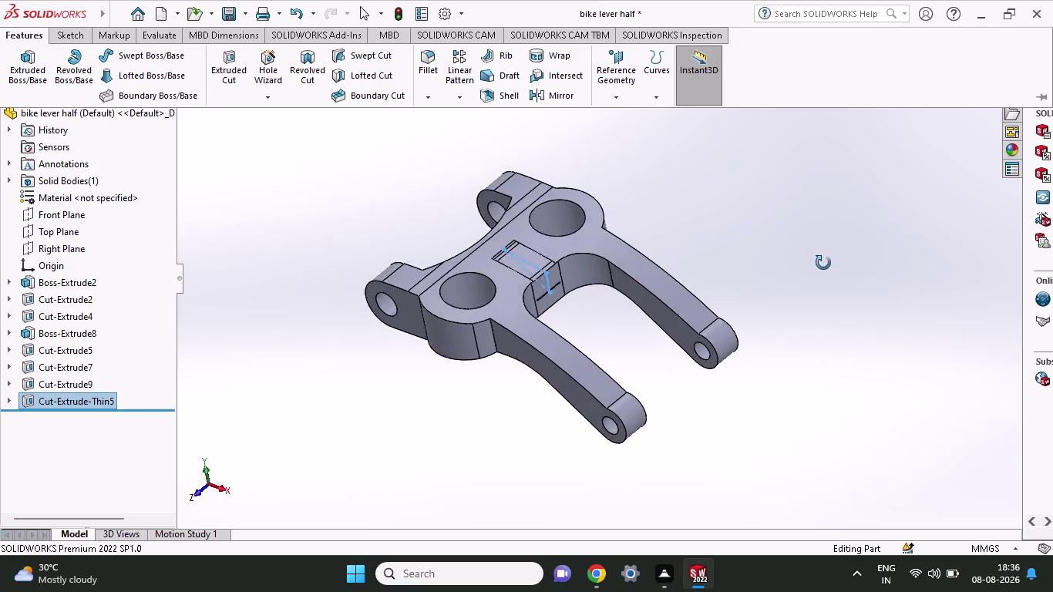
middle_drag(818, 263, 842, 249)
Undo Cut-Extrude-Thin5 to return to Sketch11 and zoom around the part.
key(ctrl+z)
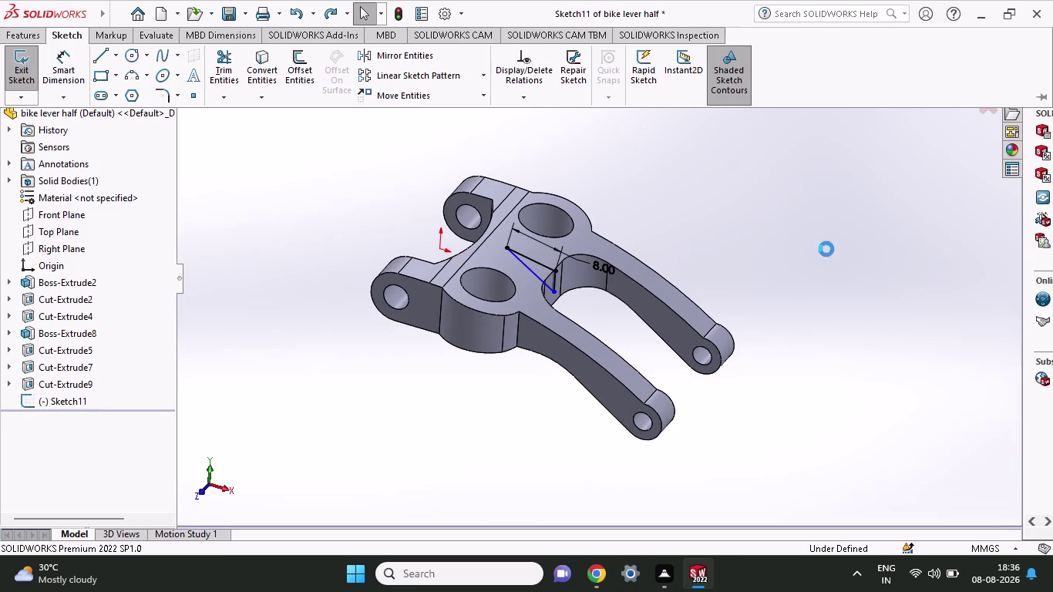
scroll(up, 3)
middle_click(641, 239)
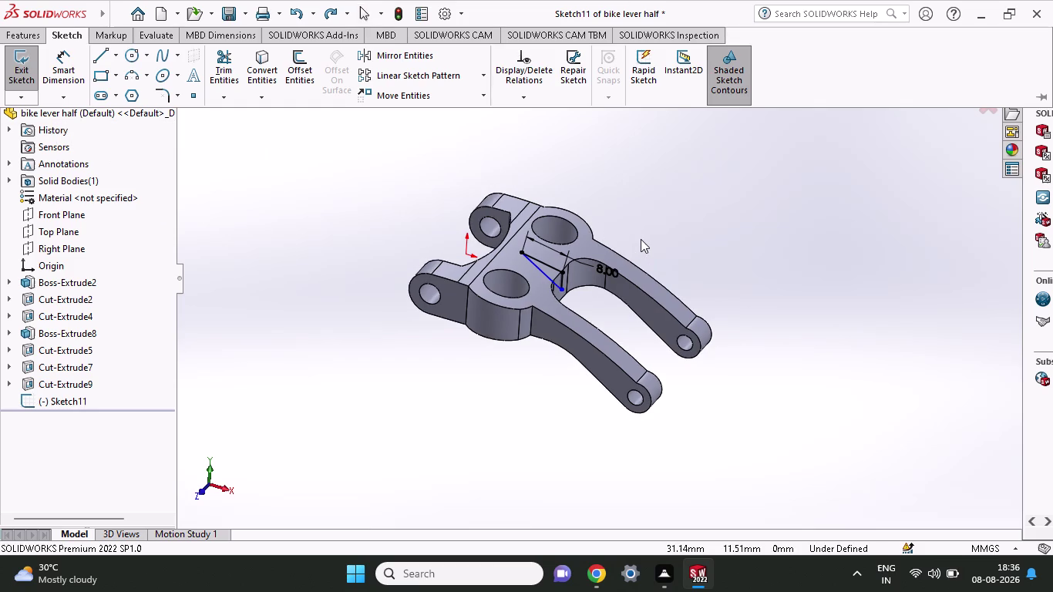
scroll(down, 3)
scroll(down, 3)
scroll(down, 3)
scroll(down, 3)
scroll(down, 3)
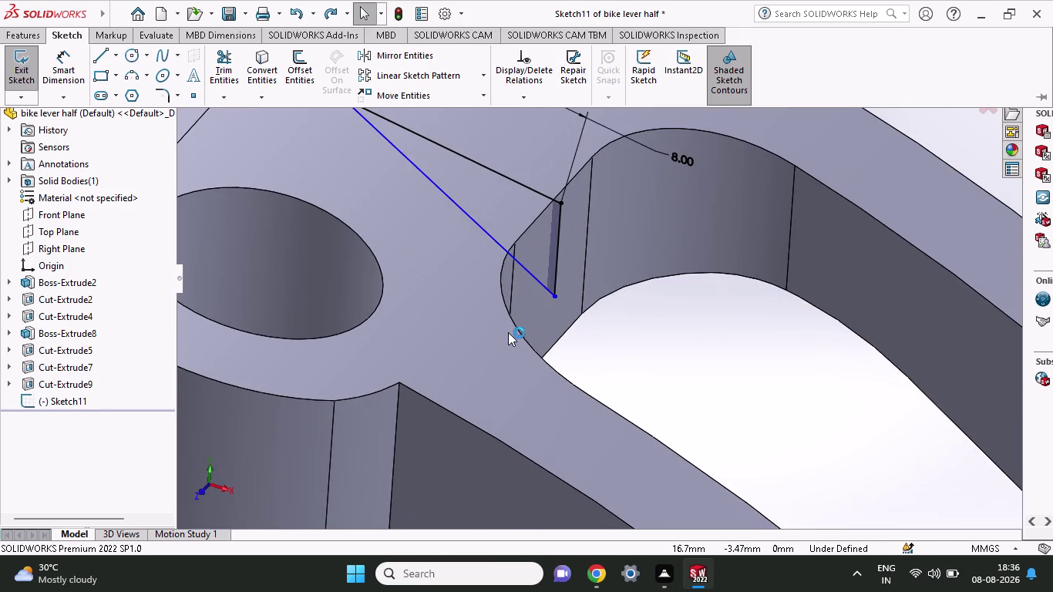
scroll(down, 3)
scroll(up, 3)
scroll(up, 3)
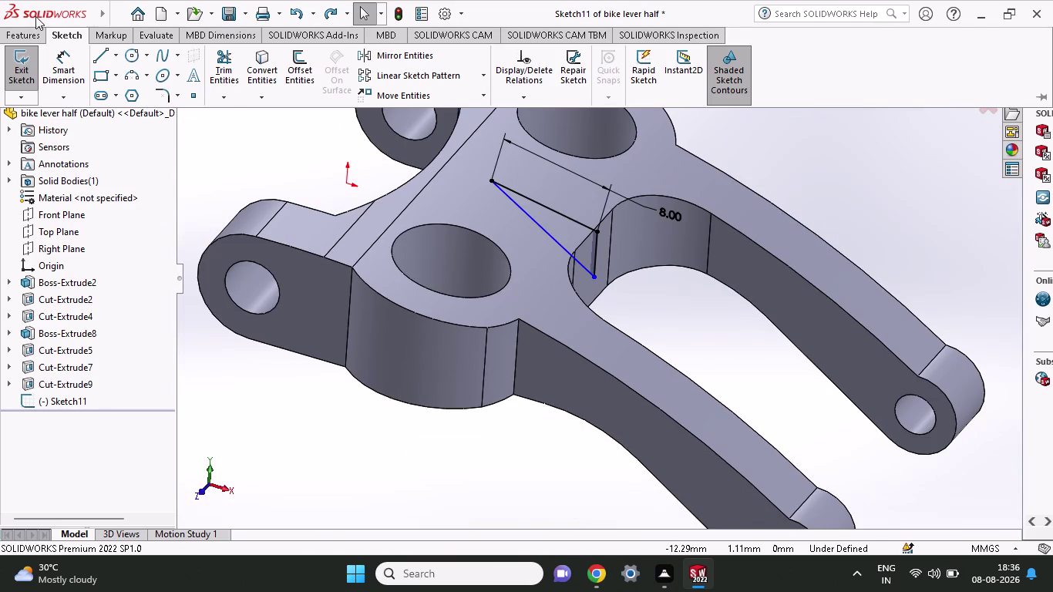
click(28, 28)
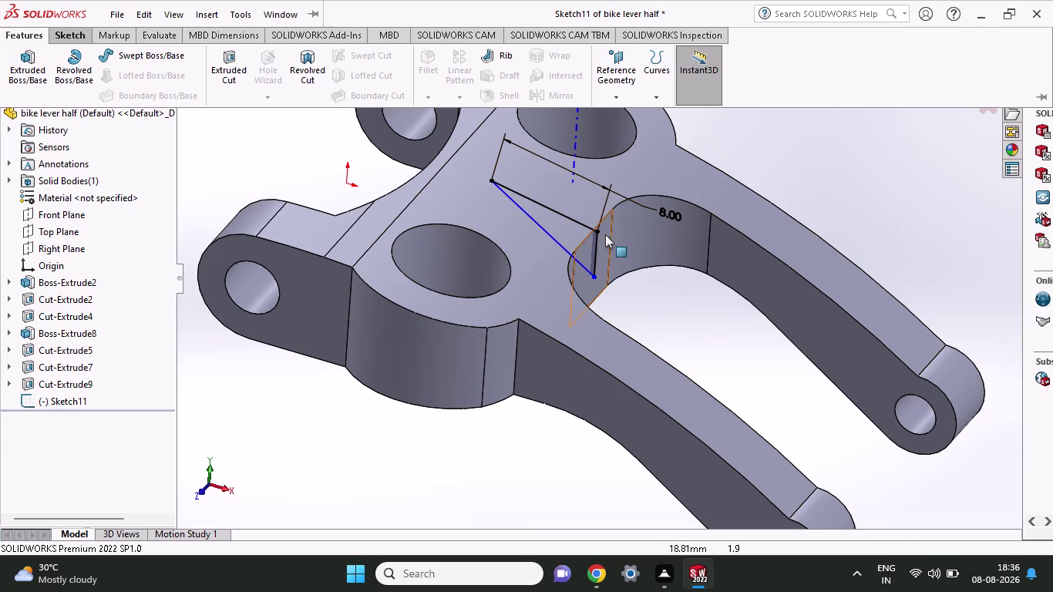
Undo back to the front view, removing the diagonal sketch line and its dimension.
key(ctrl+z)
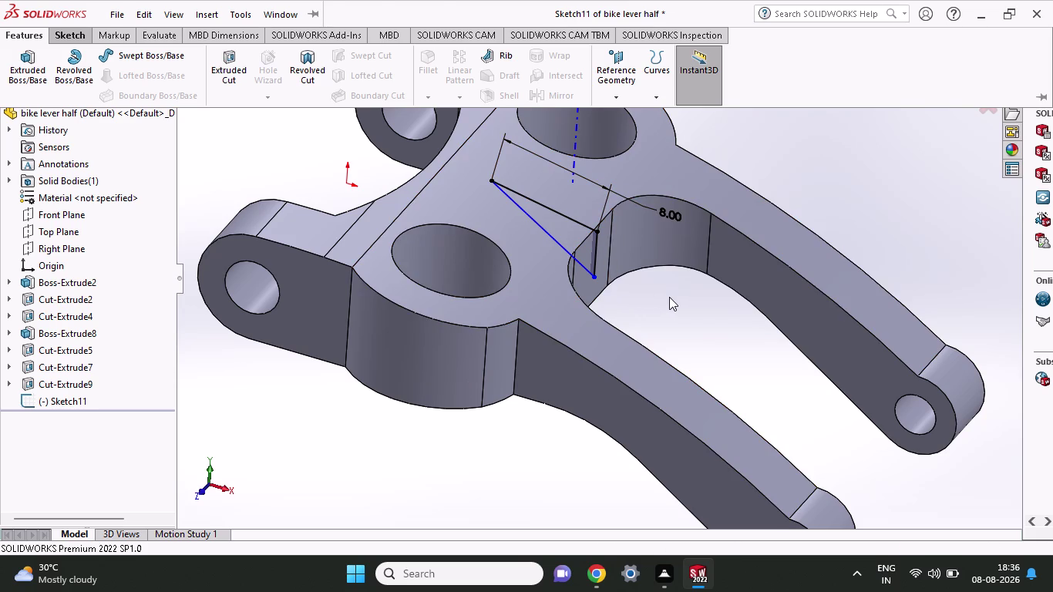
key(ctrl+z)
key(ctrl+z)
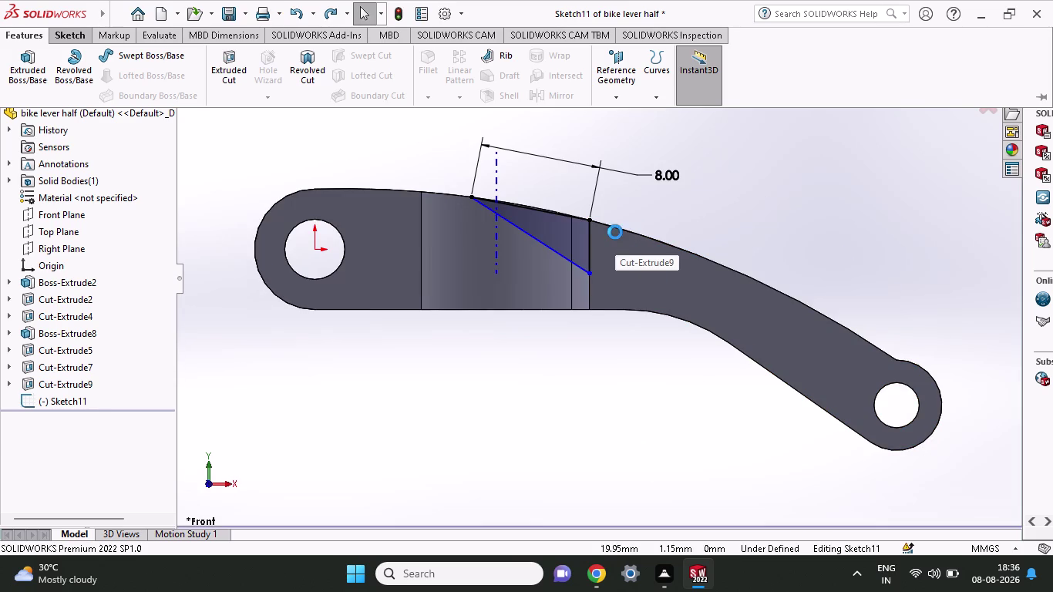
key(ctrl+z)
key(ctrl+z)
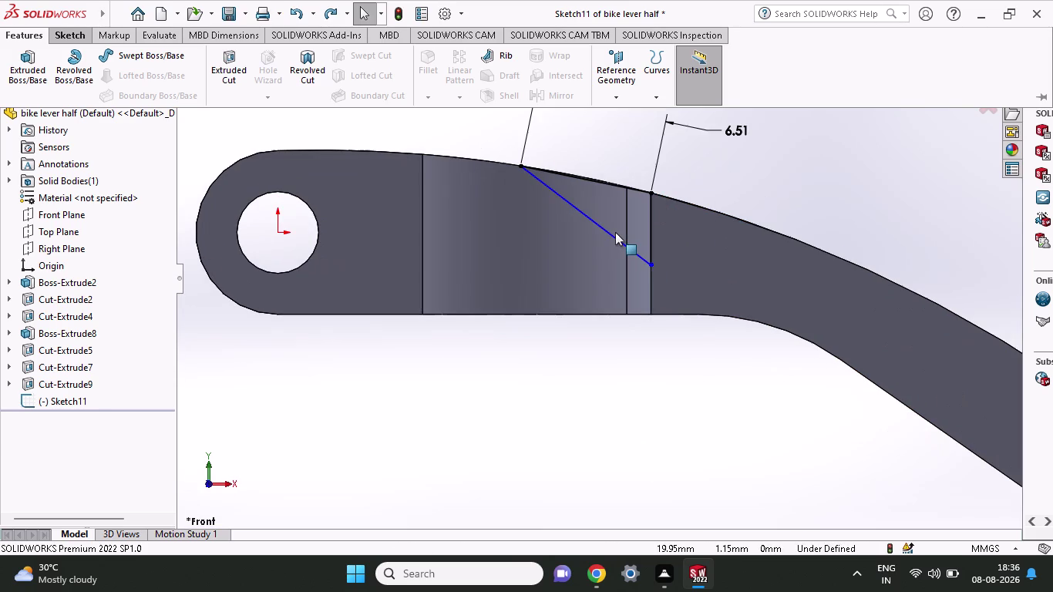
key(ctrl+z)
key(ctrl+z)
key(ctrl+z)
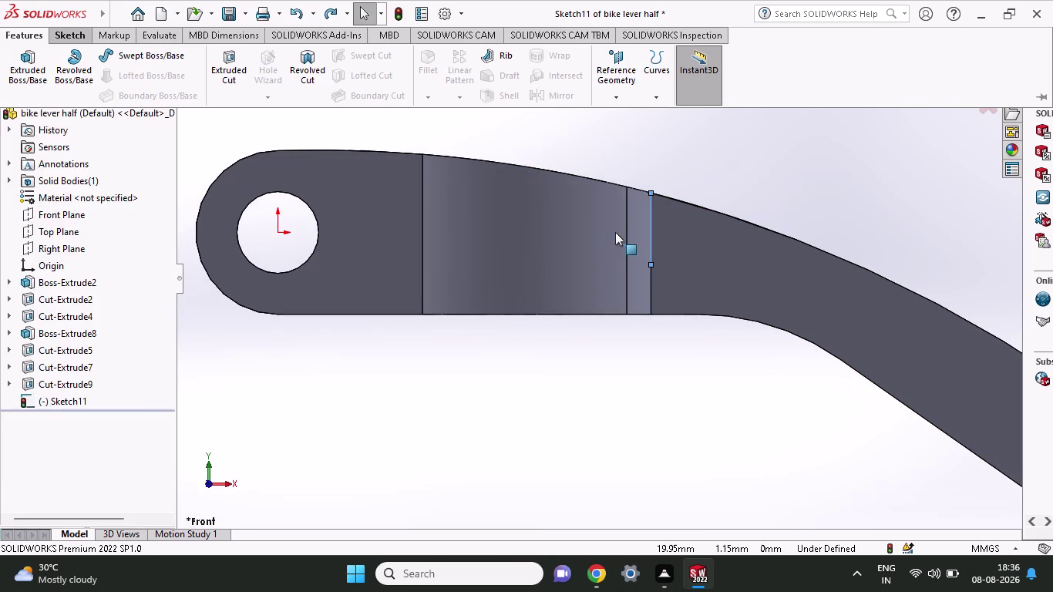
key(ctrl+z)
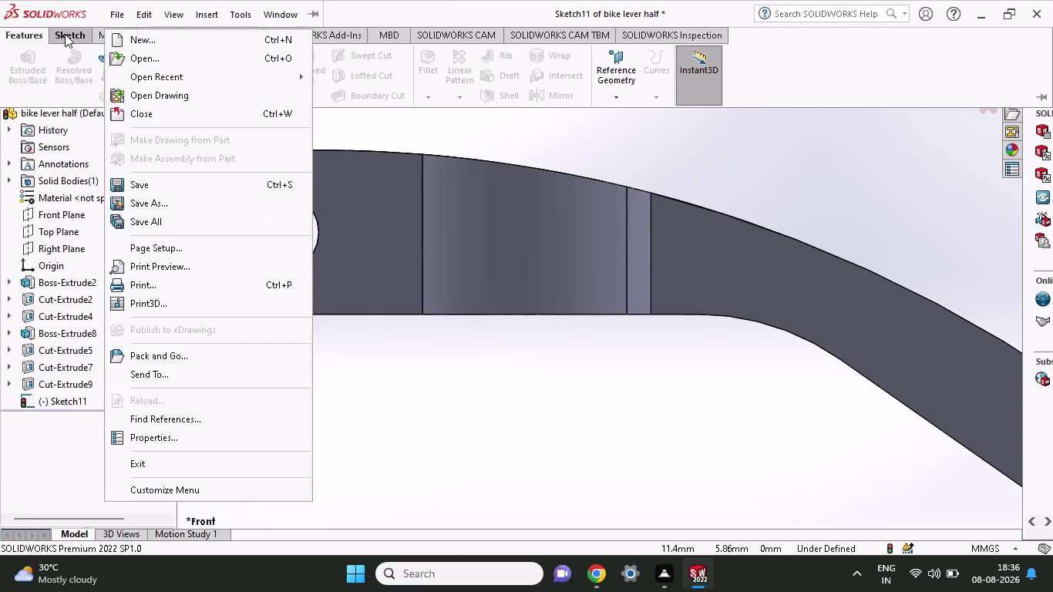
Draw a closed triangle under the upper edge: vertical side, diagonal, and top-edge line.
click(59, 35)
click(97, 60)
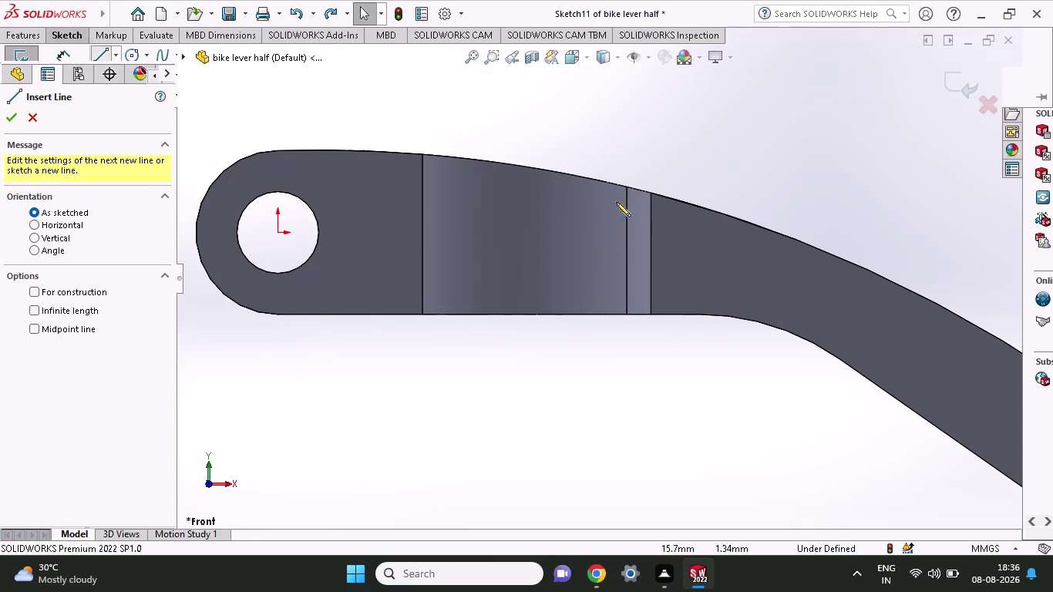
click(644, 192)
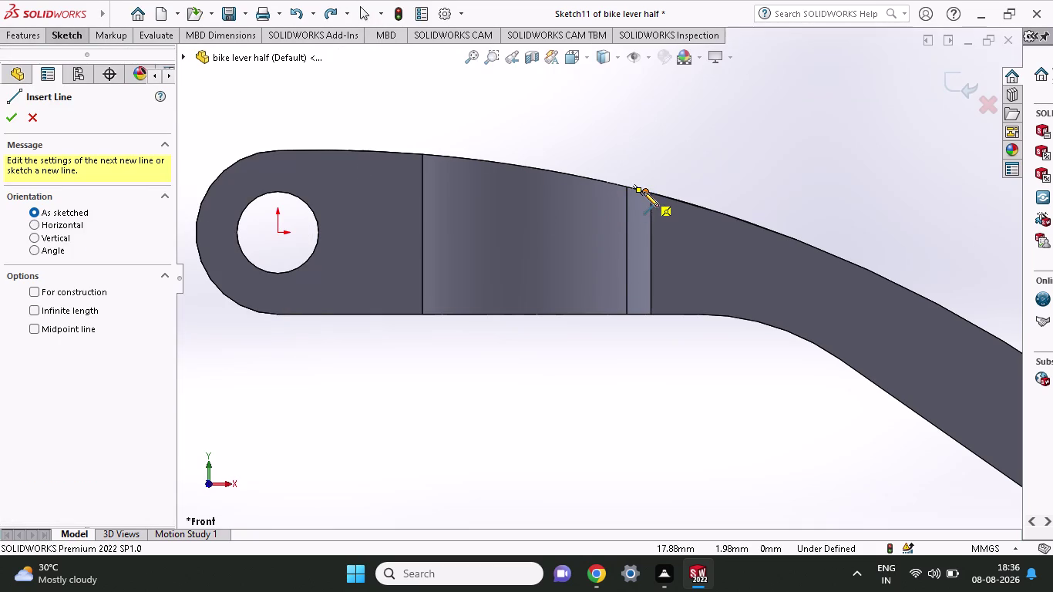
click(645, 258)
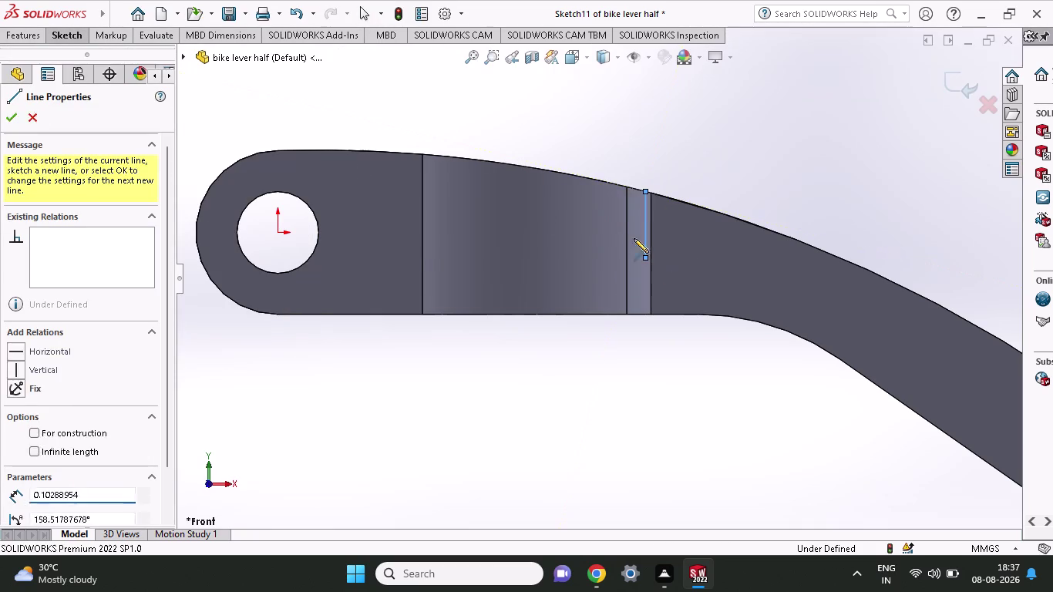
click(489, 159)
click(645, 188)
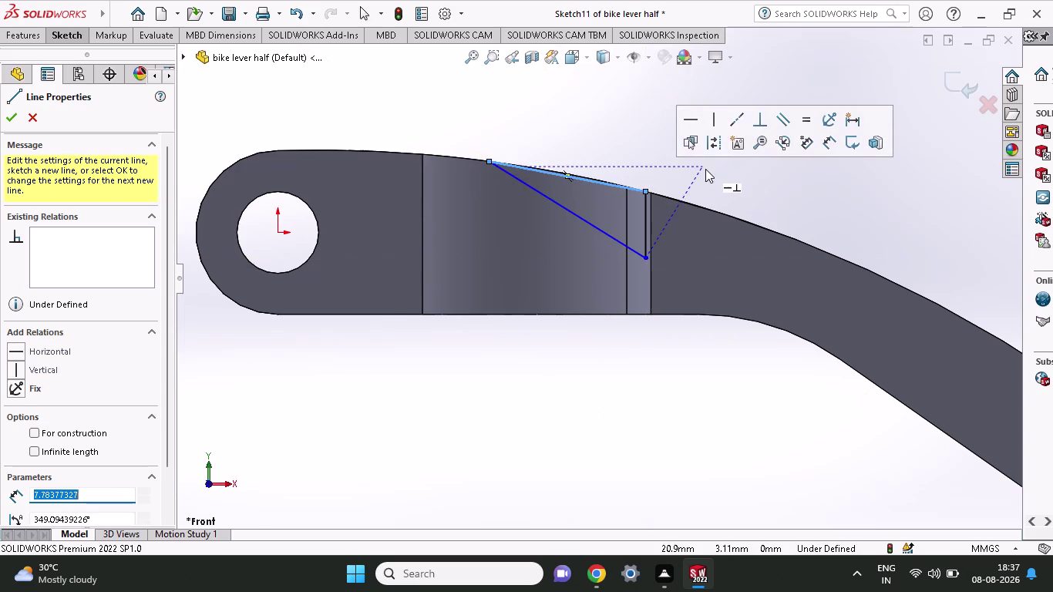
key(Escape)
right_click(701, 161)
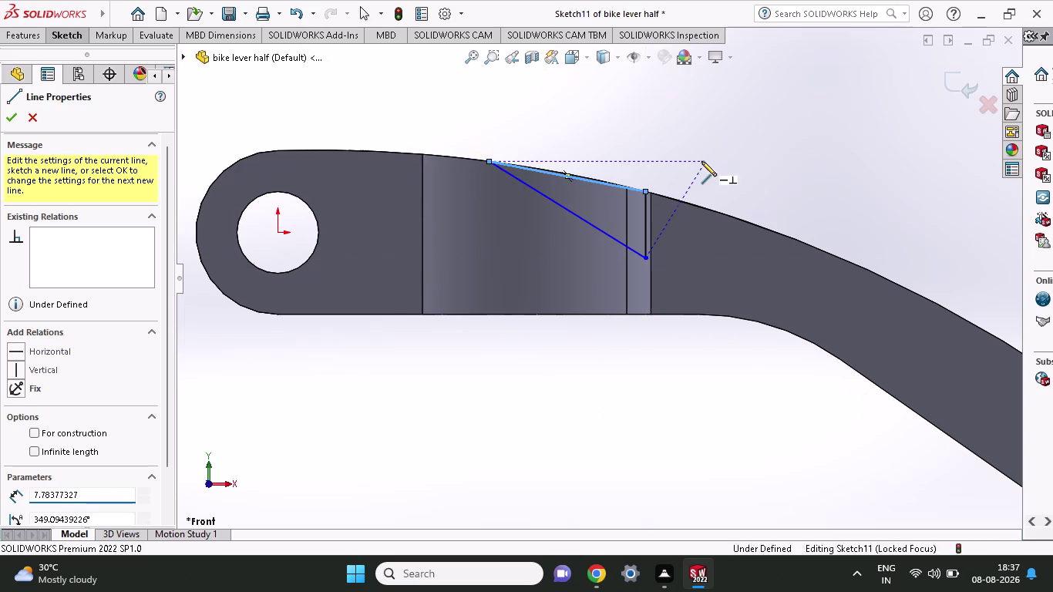
click(716, 173)
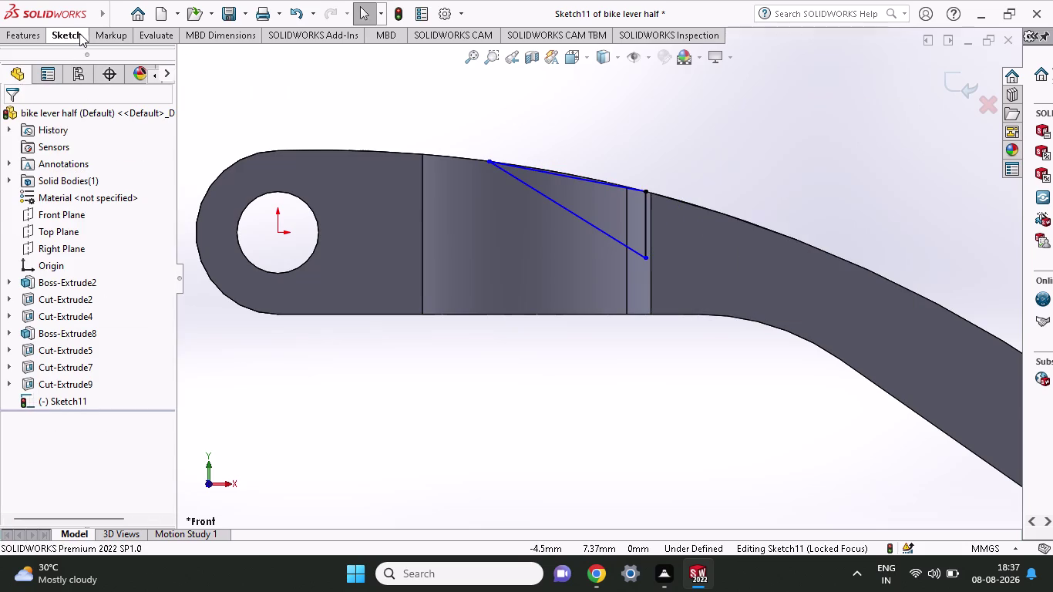
click(80, 32)
click(61, 67)
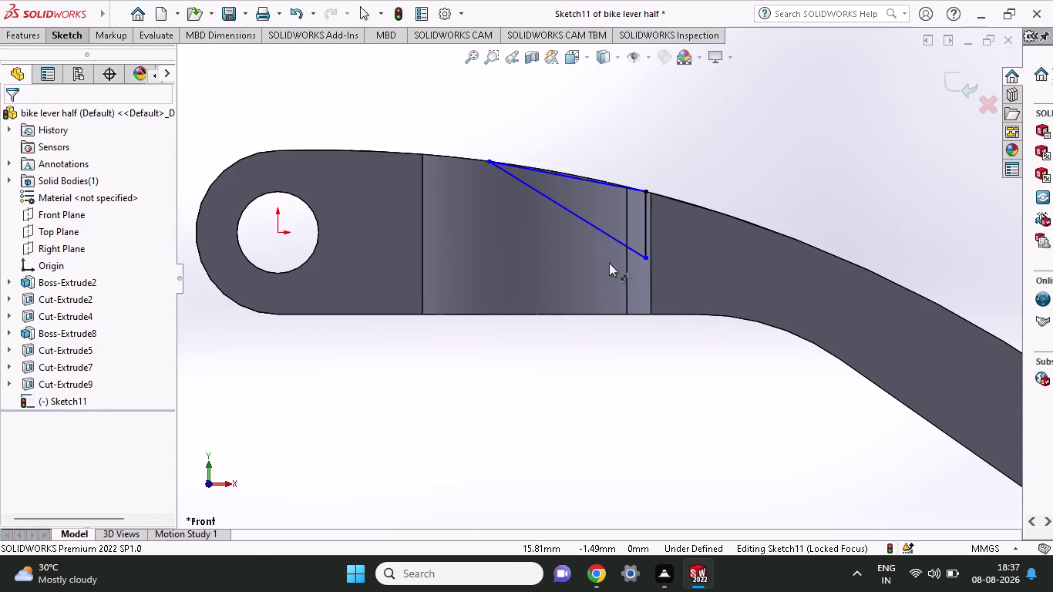
Dimension the triangle's vertical side to 4 mm and its top width to 8 mm.
click(644, 258)
click(646, 192)
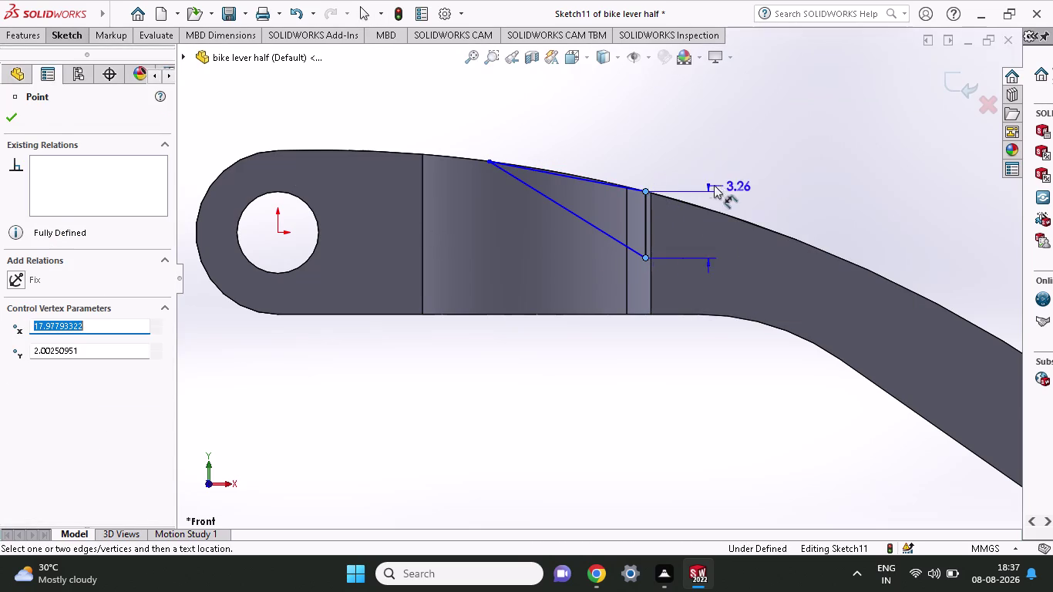
click(741, 185)
key(4)
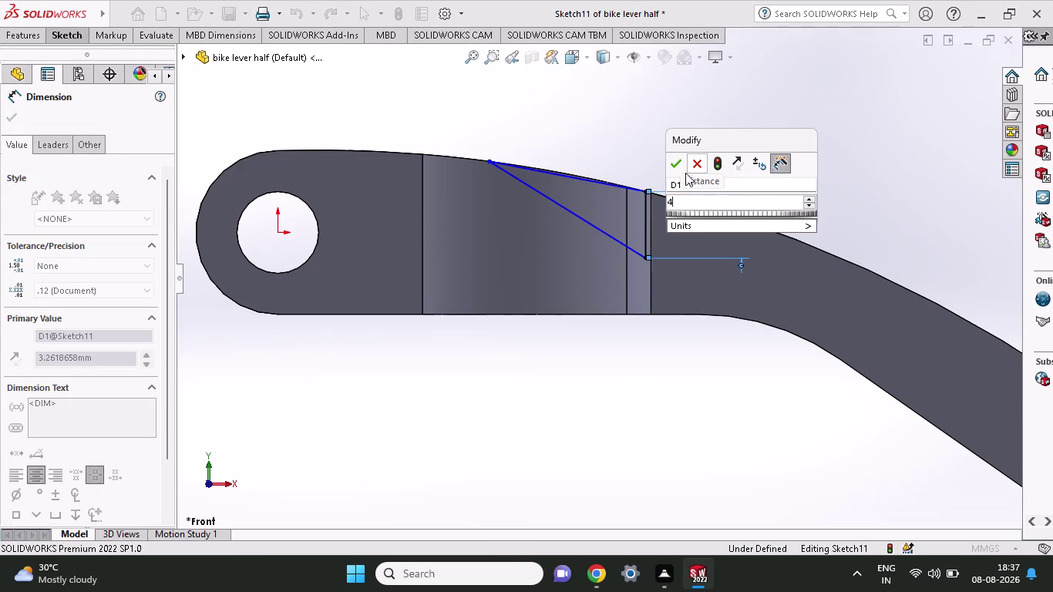
click(680, 166)
click(645, 191)
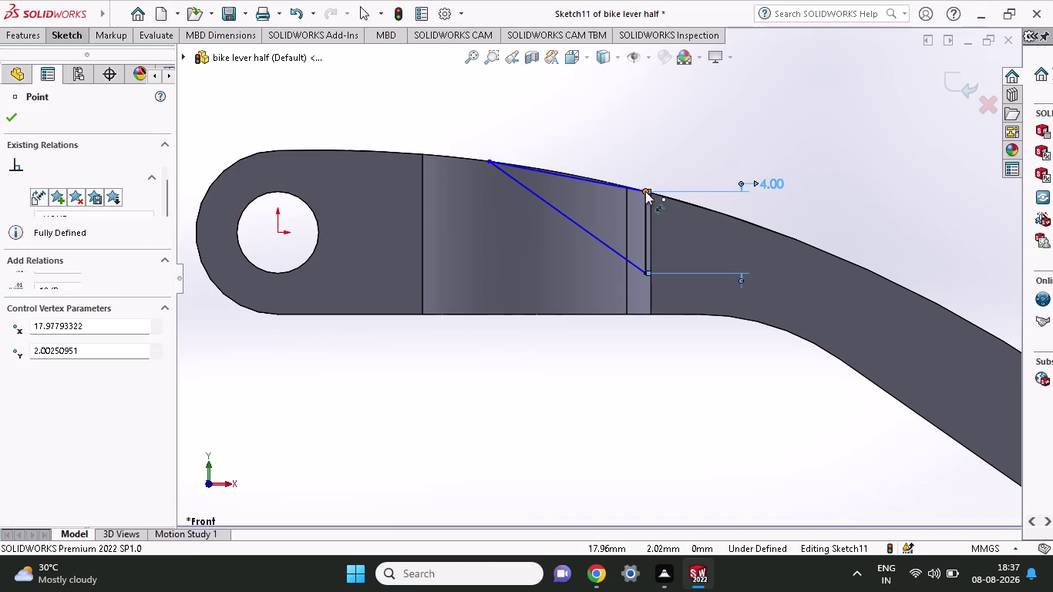
click(488, 159)
click(570, 119)
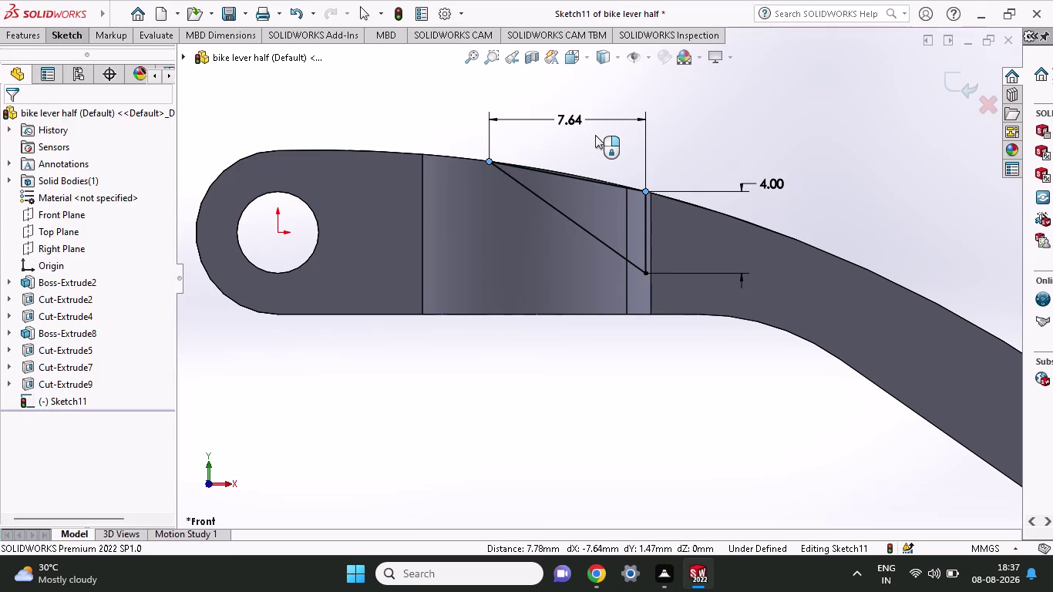
key(8)
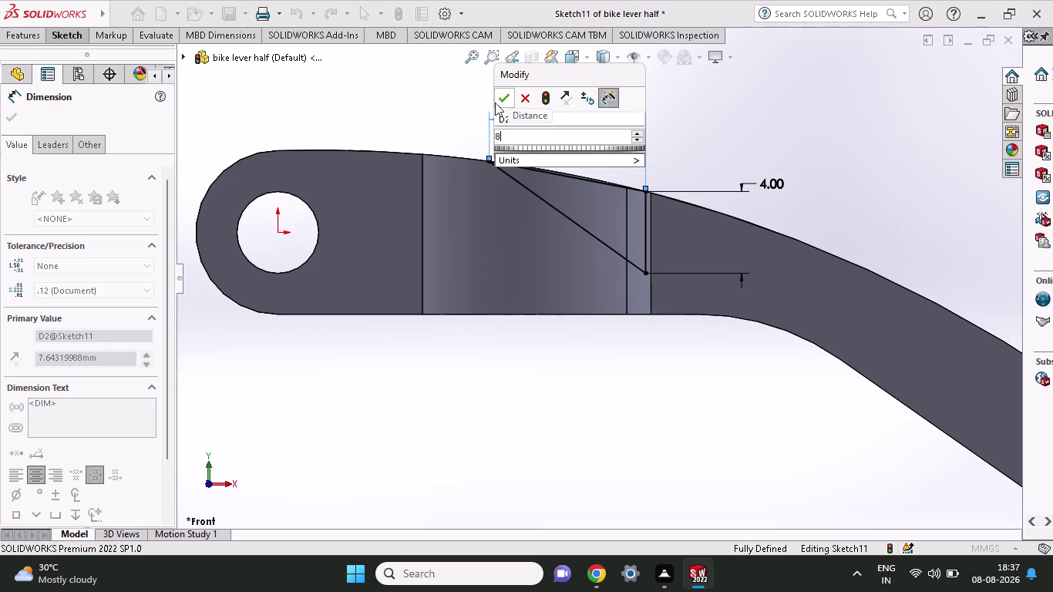
click(501, 99)
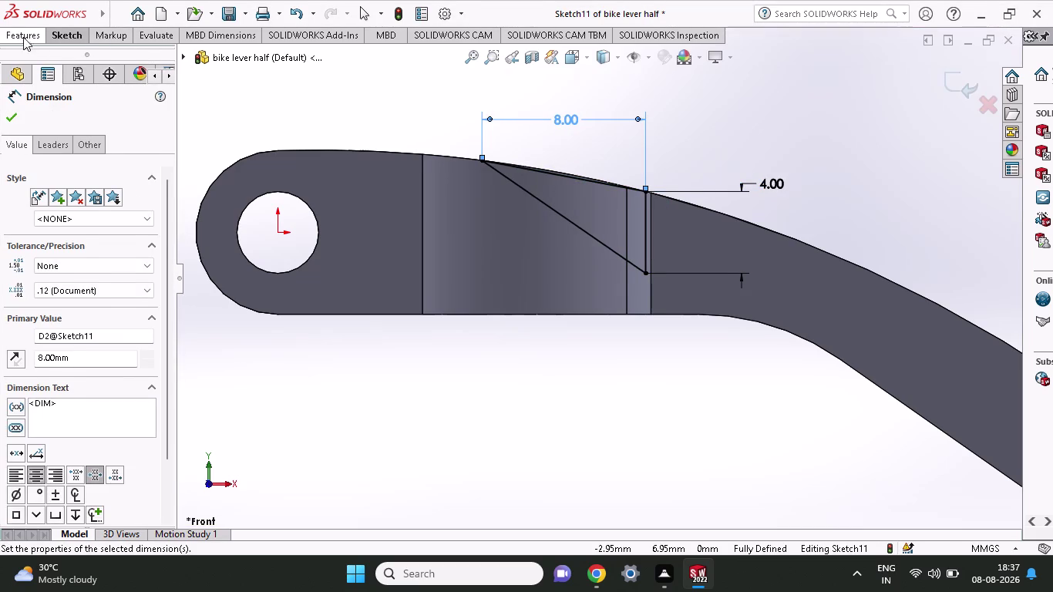
click(22, 26)
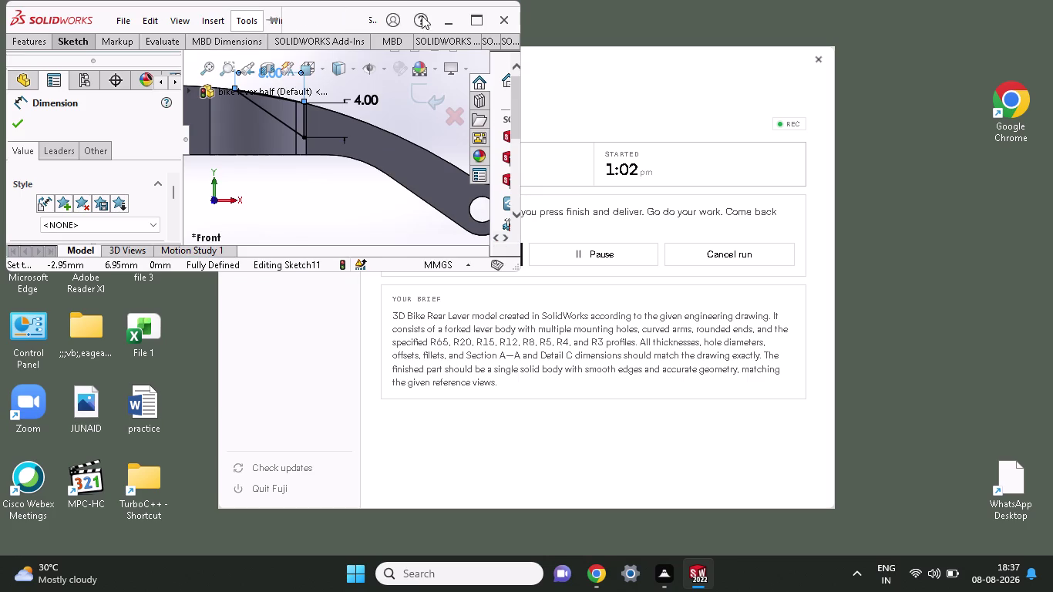
click(472, 17)
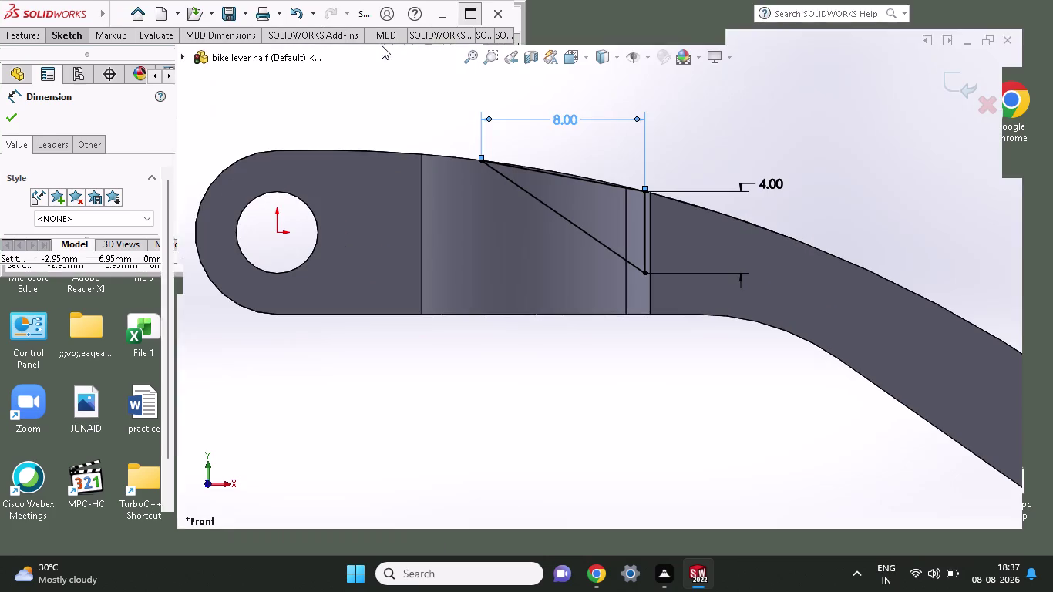
click(29, 40)
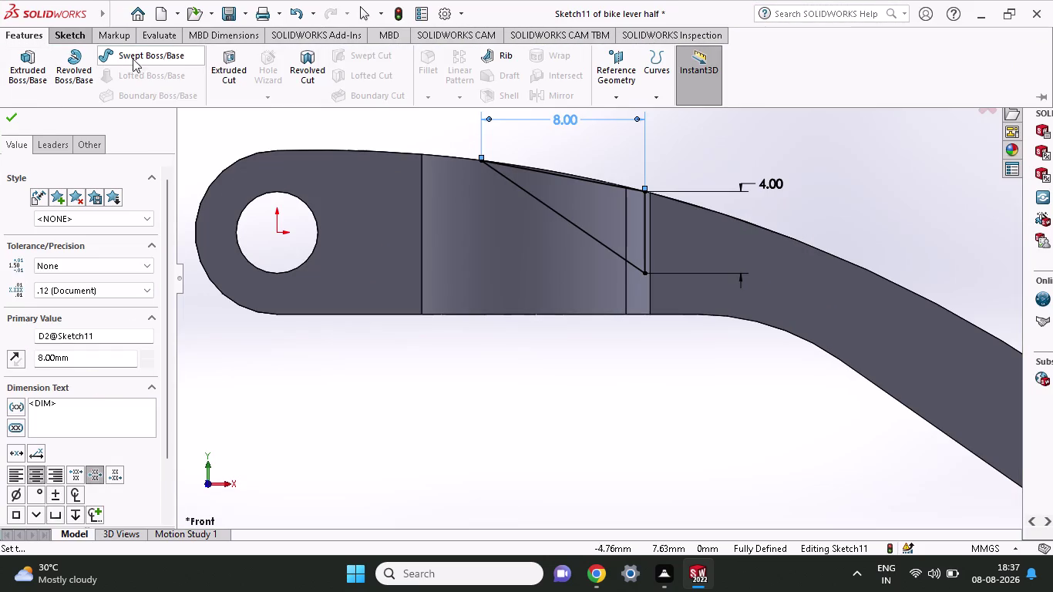
Start an extruded cut from the triangle, set to Mid Plane with 5 mm depth.
click(224, 61)
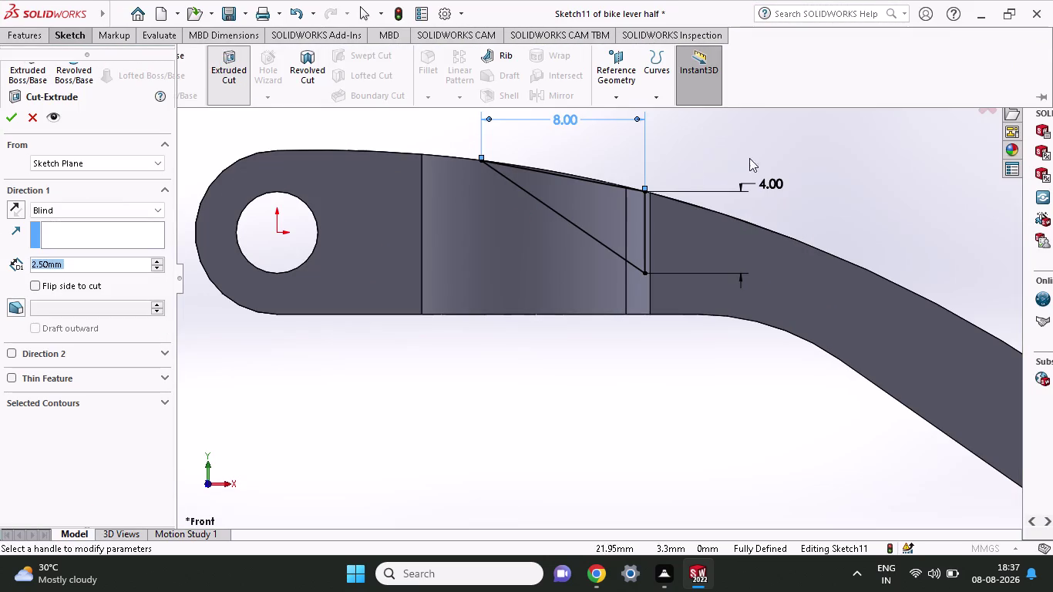
middle_drag(841, 170, 831, 200)
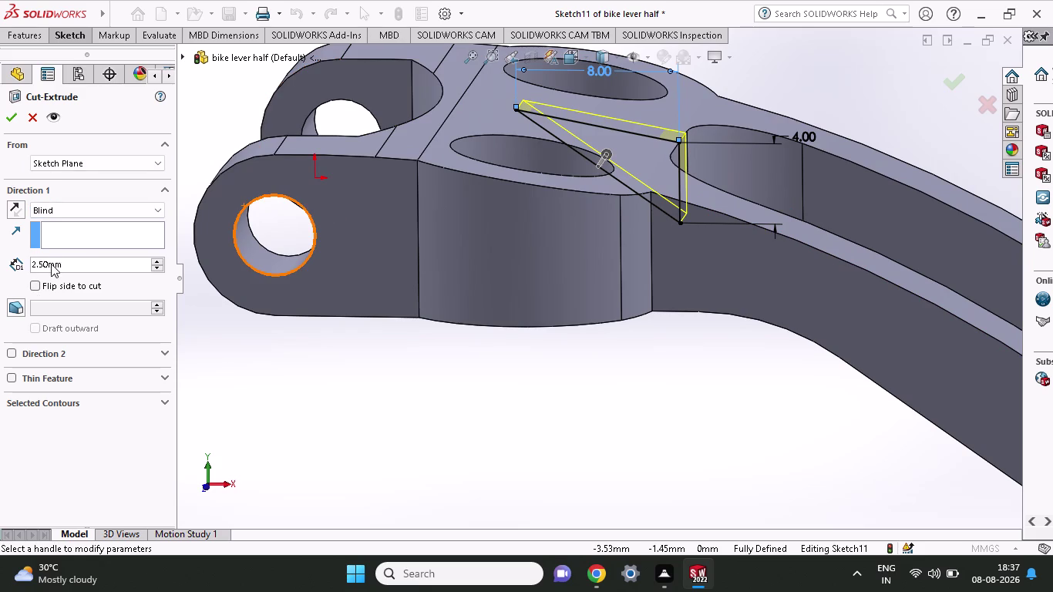
click(51, 210)
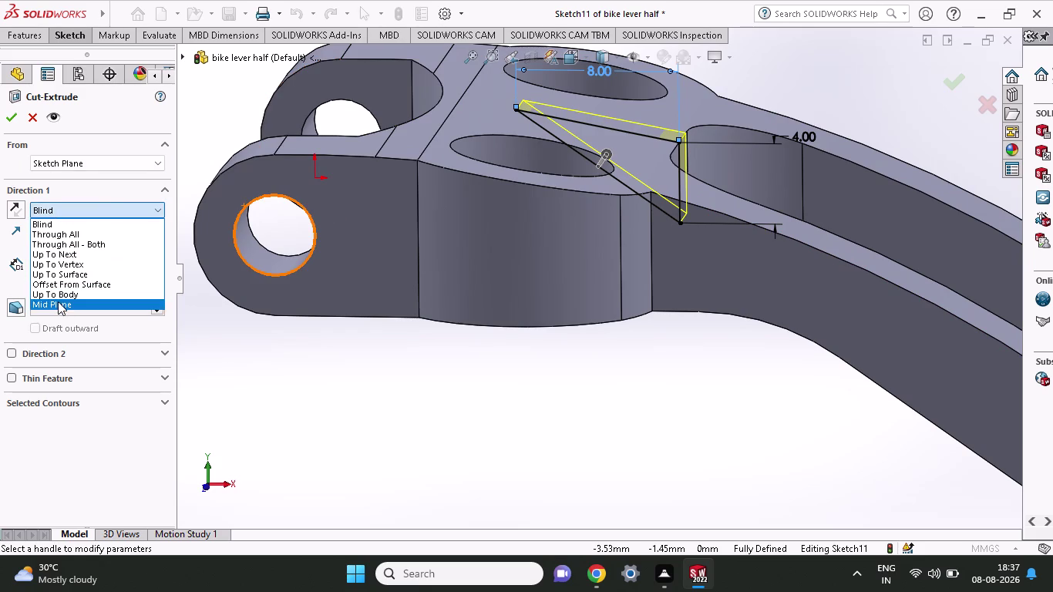
click(58, 303)
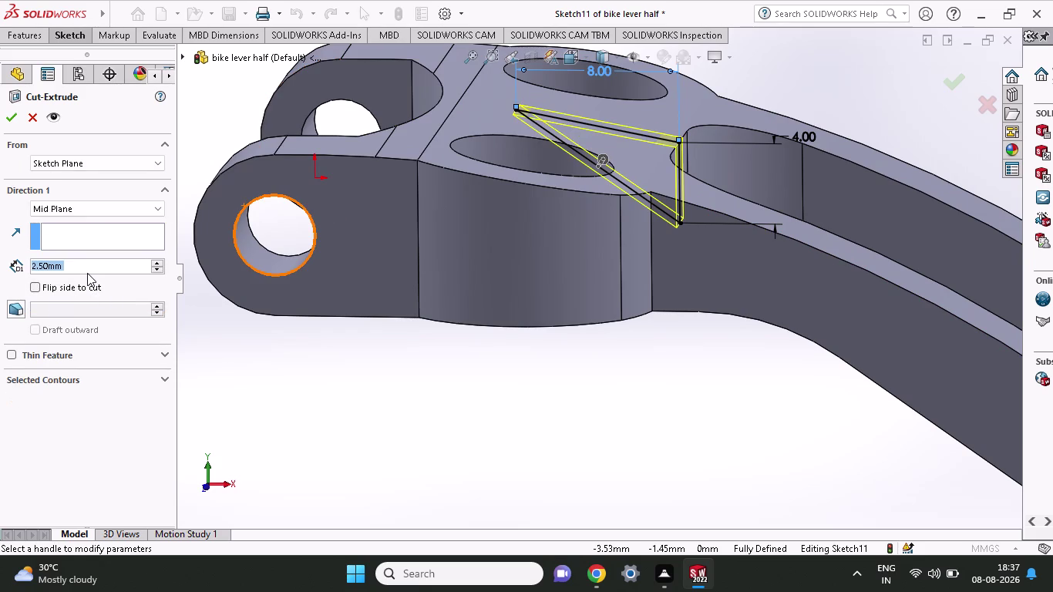
key(5)
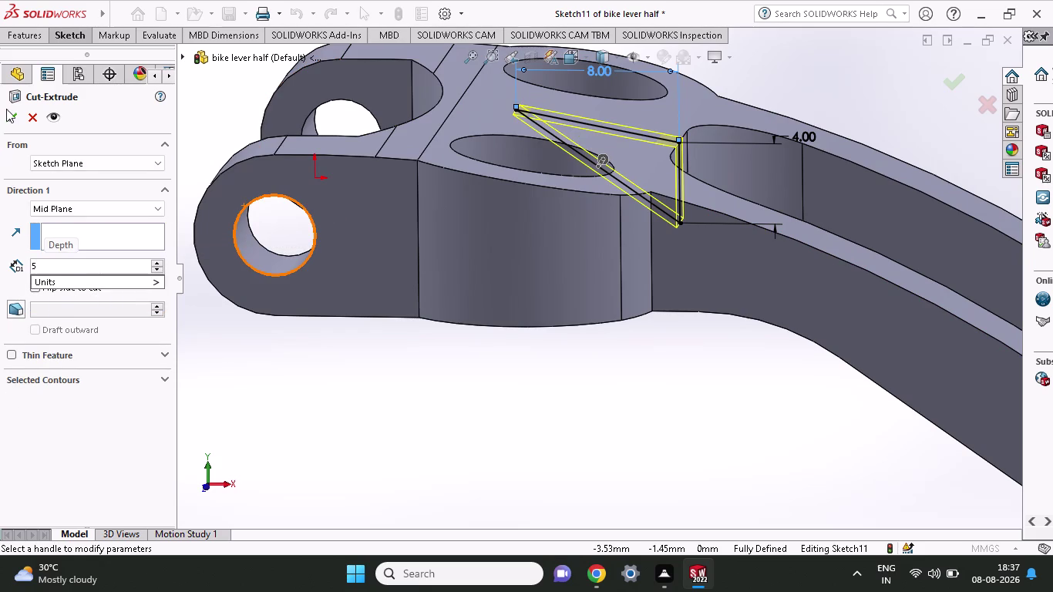
click(12, 115)
click(11, 116)
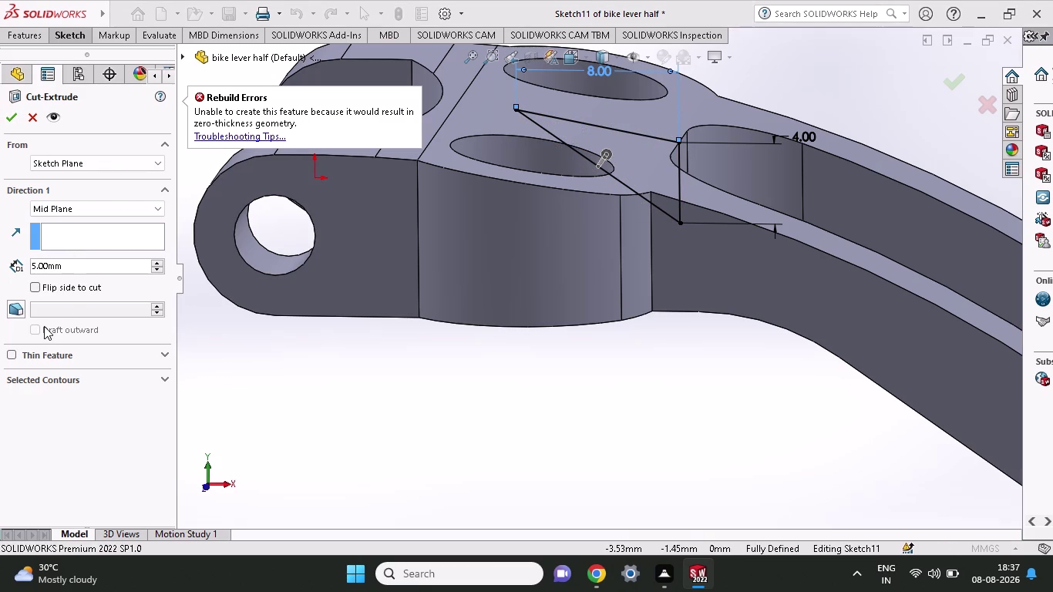
Give the cut a 1 mm thin wall, confirm Cut-Extrude-Thin6, and inspect it.
click(13, 352)
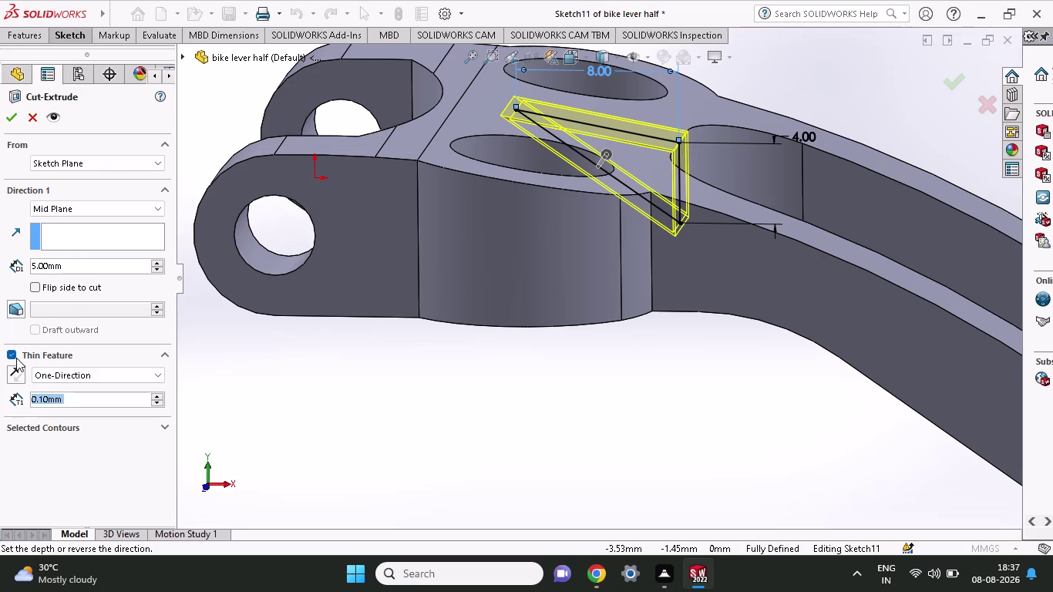
drag(101, 401, 0, 407)
key(1)
click(6, 112)
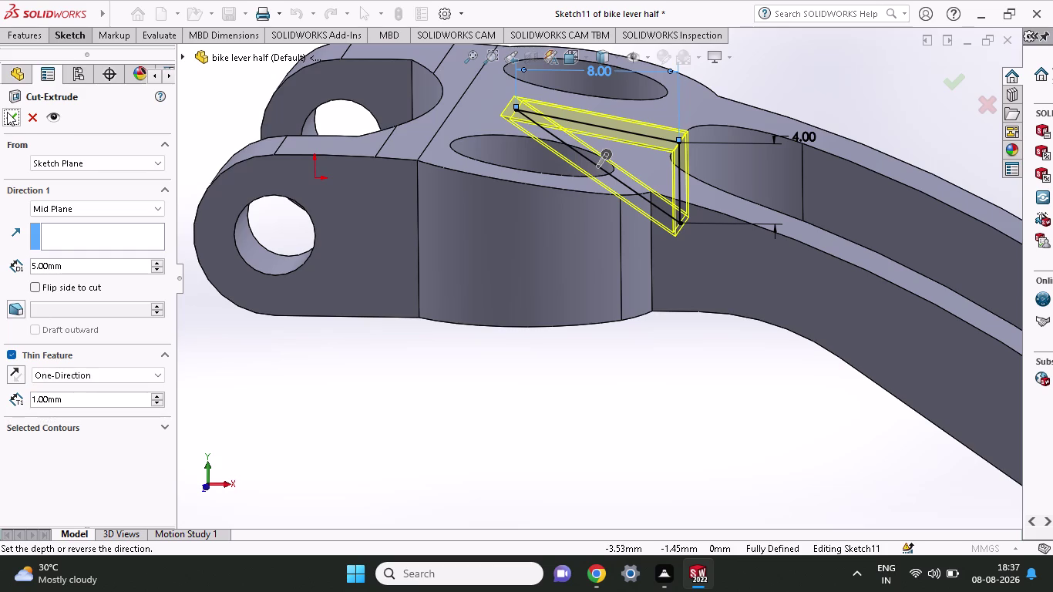
click(7, 112)
middle_drag(895, 116, 887, 220)
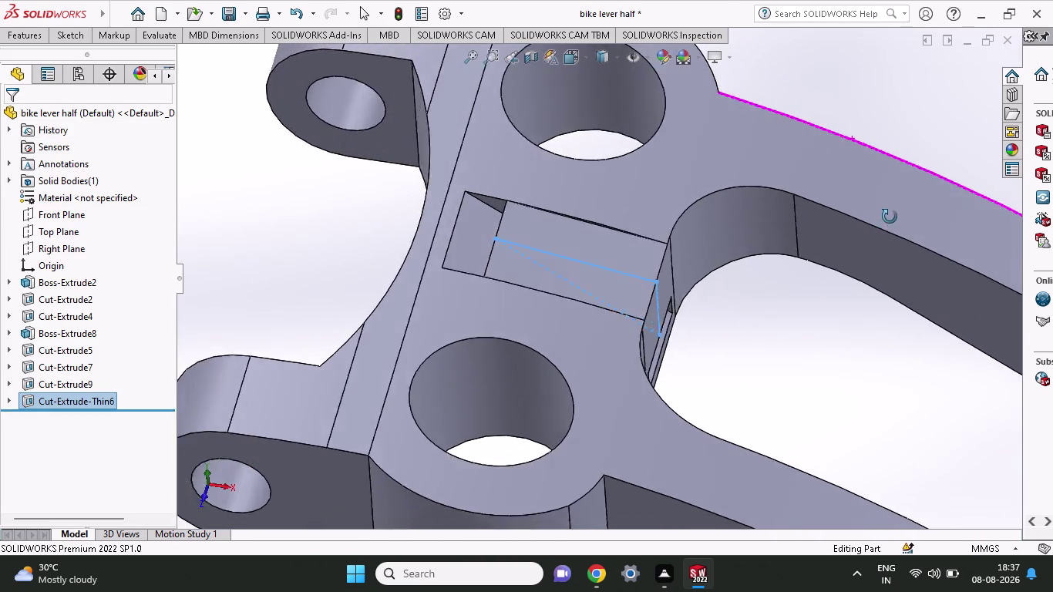
middle_drag(887, 220, 968, 252)
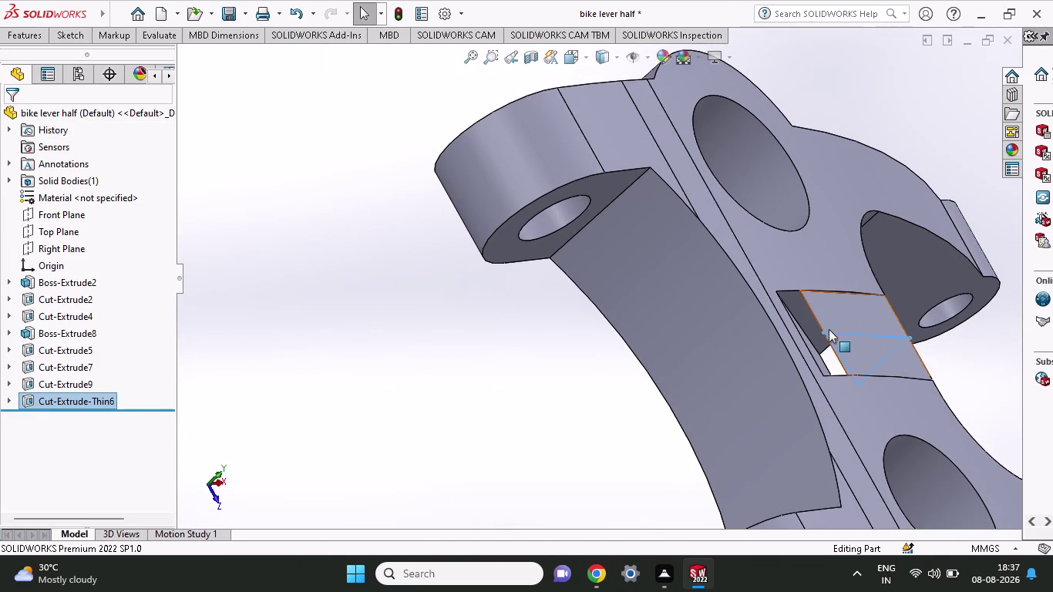
scroll(down, 3)
scroll(down, 3)
scroll(up, 3)
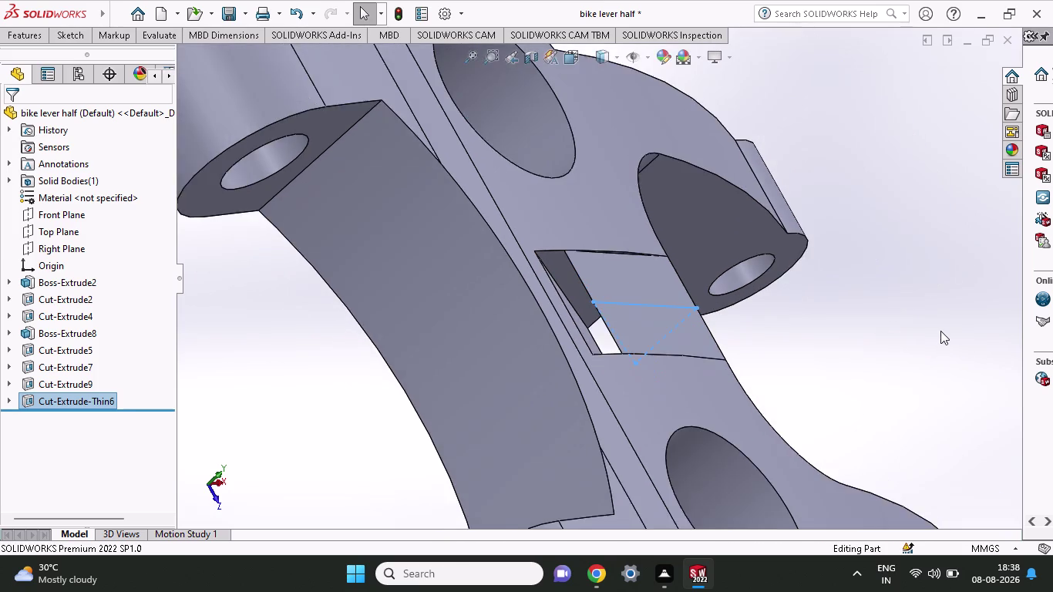
scroll(up, 3)
middle_drag(793, 289, 811, 263)
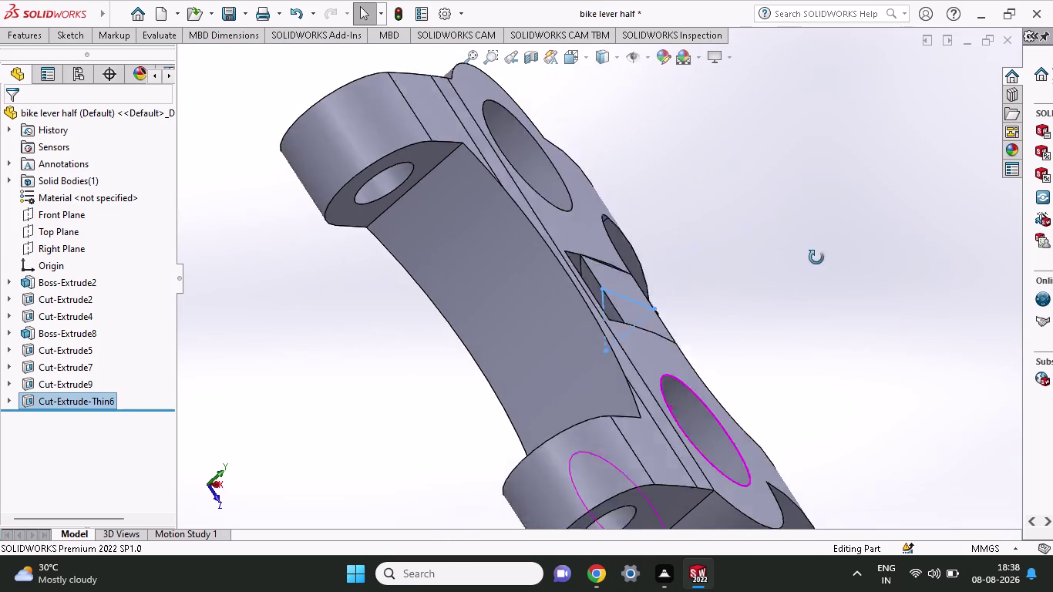
middle_drag(811, 263, 685, 271)
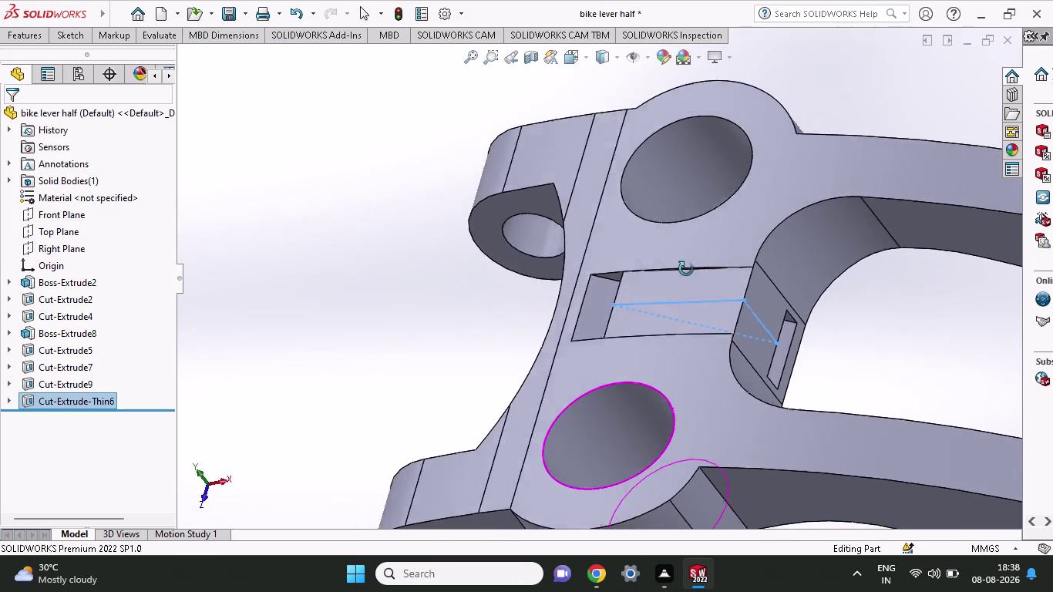
middle_drag(685, 271, 654, 212)
middle_drag(938, 395, 902, 294)
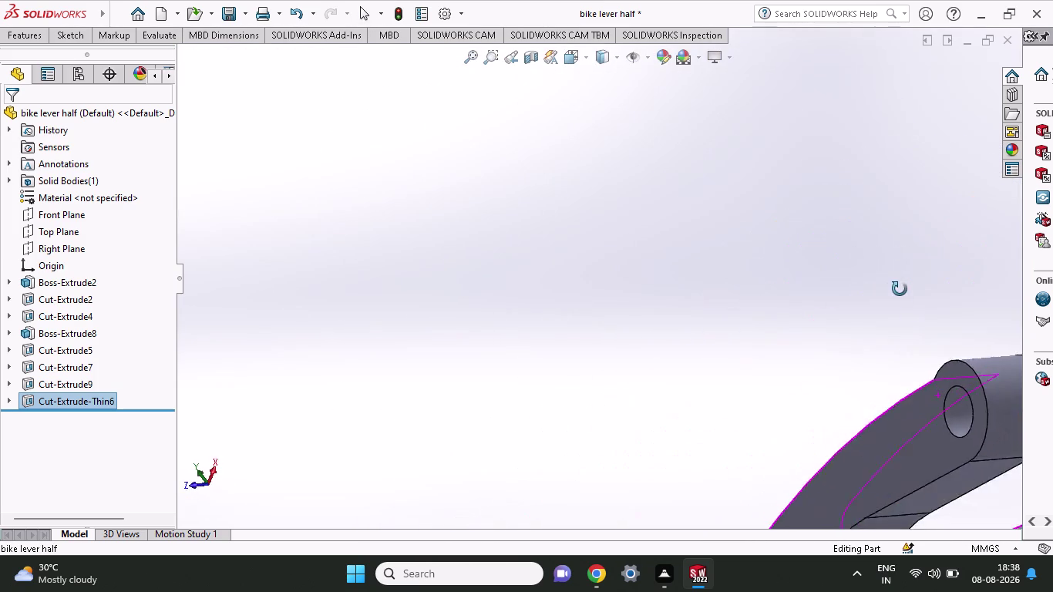
middle_drag(902, 293, 912, 344)
scroll(up, 3)
scroll(up, 3)
scroll(down, 3)
middle_drag(822, 375, 829, 318)
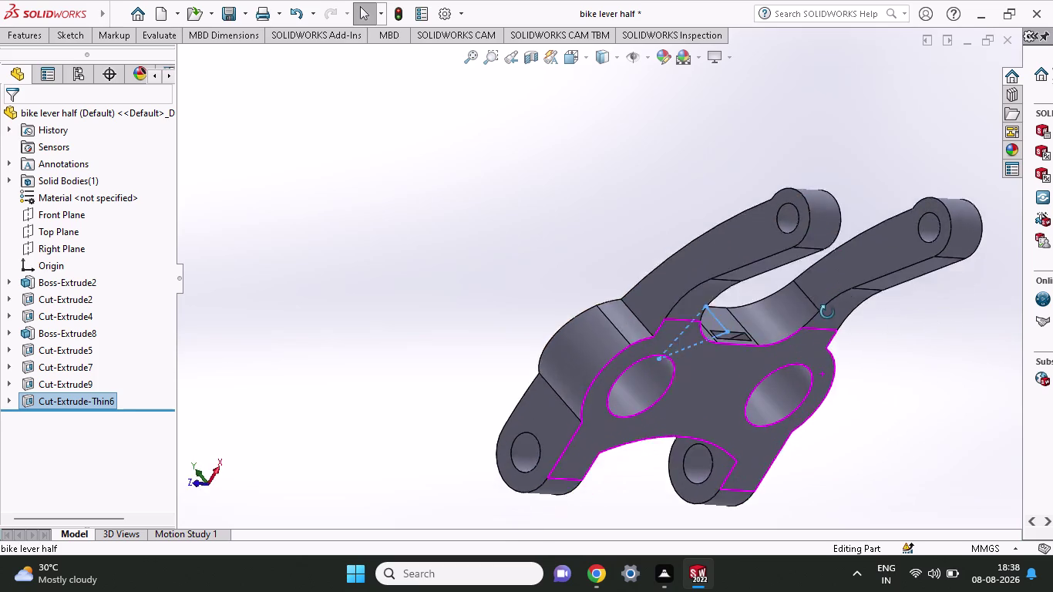
middle_drag(829, 318, 915, 545)
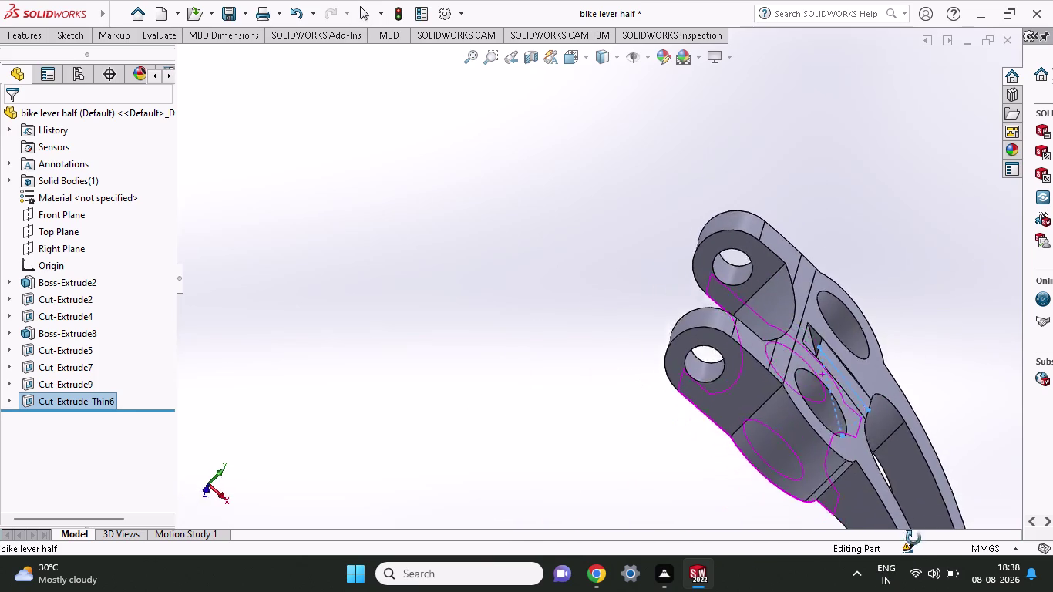
middle_drag(916, 545, 894, 512)
scroll(up, 3)
middle_drag(809, 312, 818, 356)
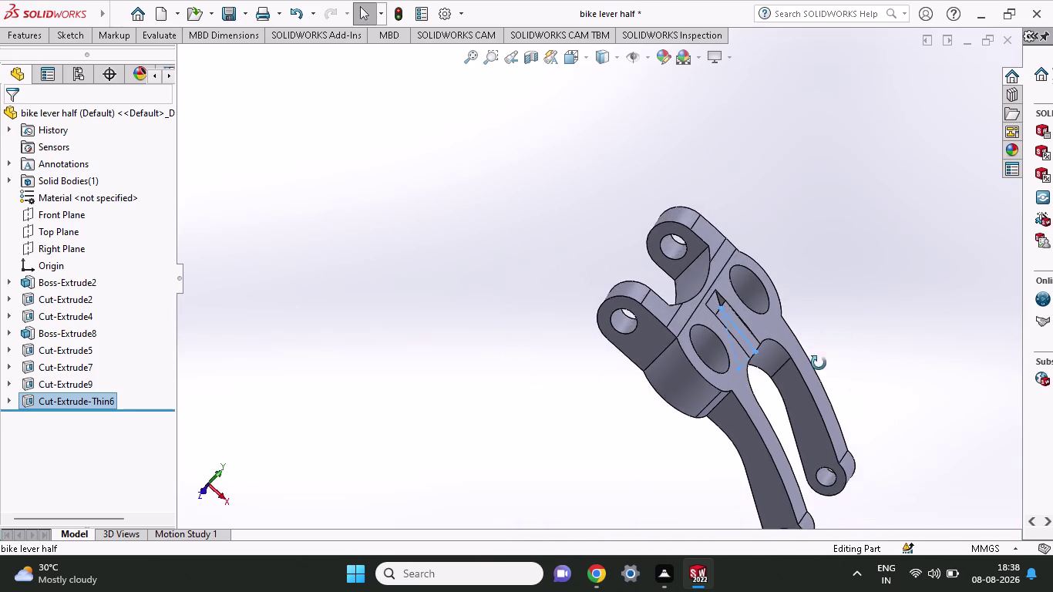
middle_drag(818, 356, 873, 496)
scroll(up, 3)
scroll(down, 3)
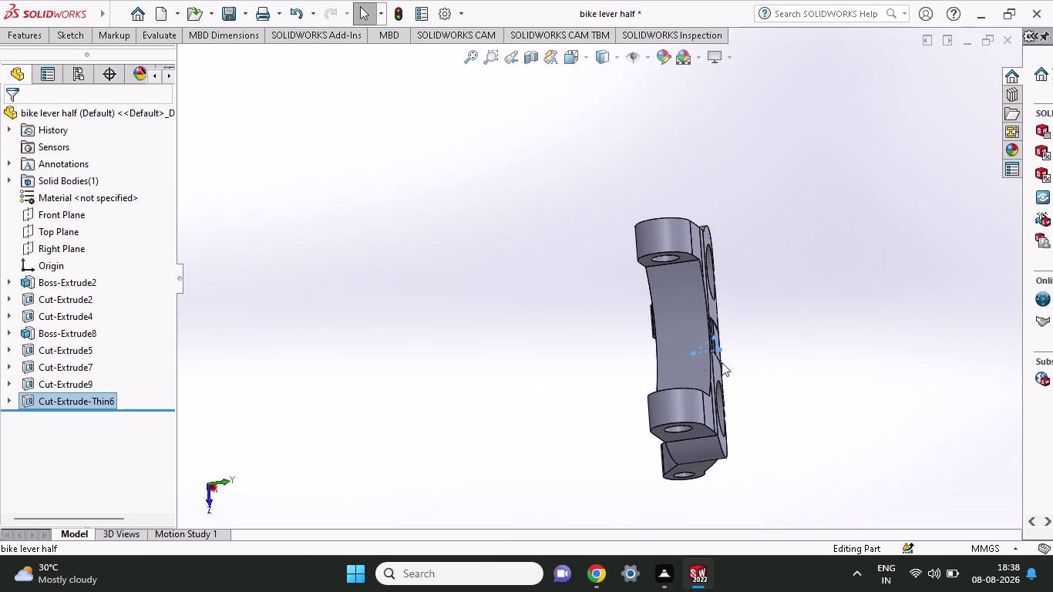
middle_drag(749, 339, 738, 371)
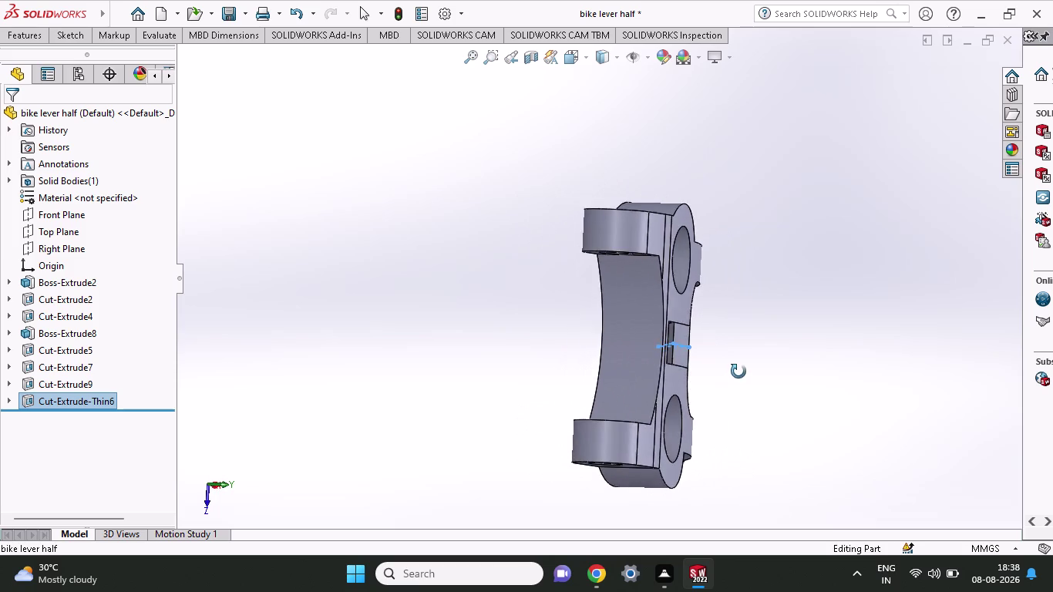
middle_drag(738, 372, 757, 375)
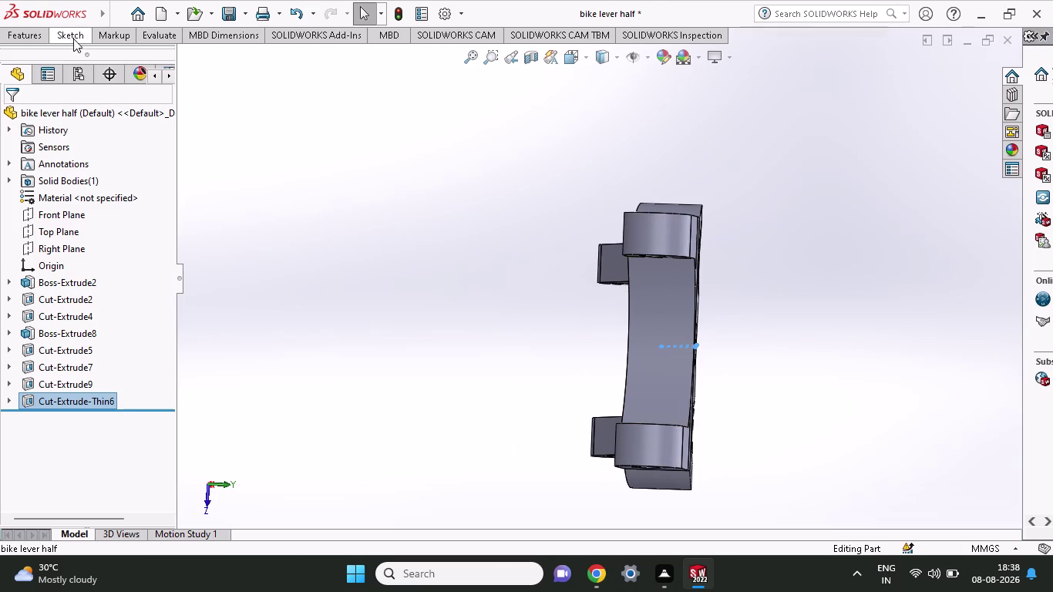
Open Sketch12 on the Right Plane using the Rectangle tool, then cancel the rectangle.
click(73, 38)
click(97, 76)
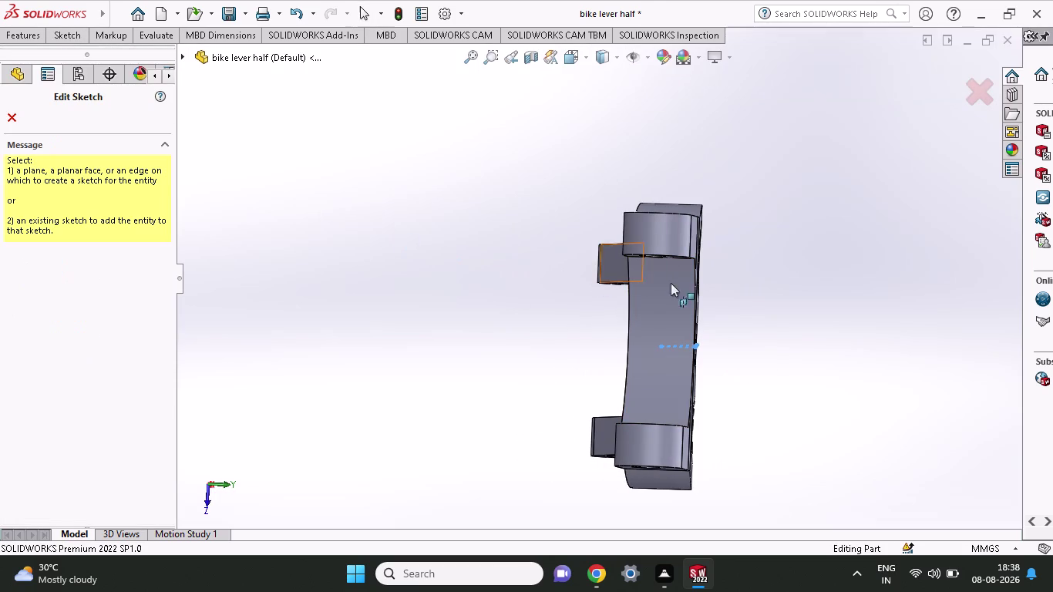
middle_drag(860, 329, 612, 323)
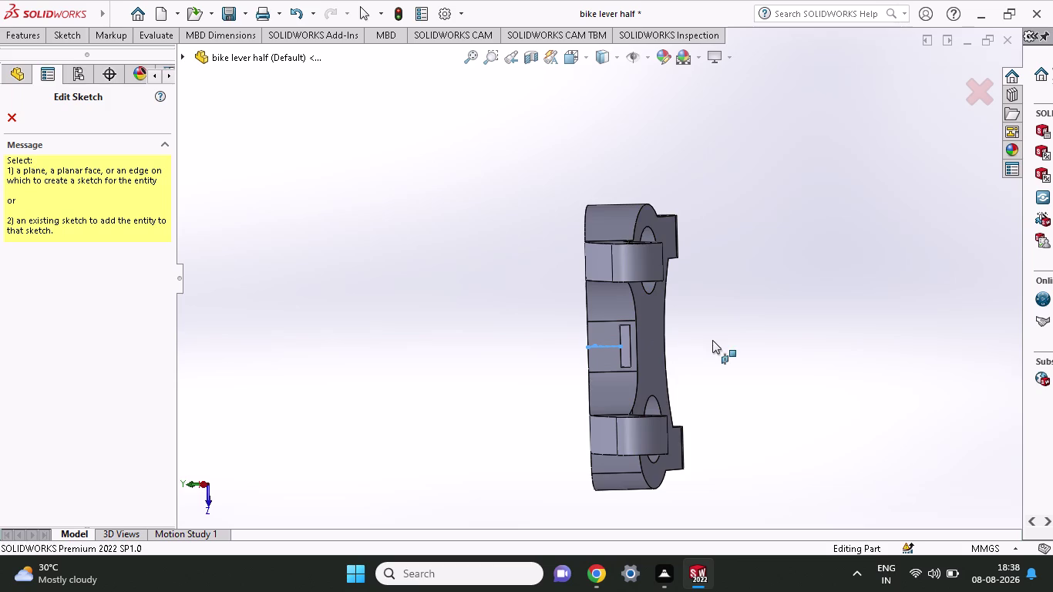
middle_drag(713, 340, 940, 374)
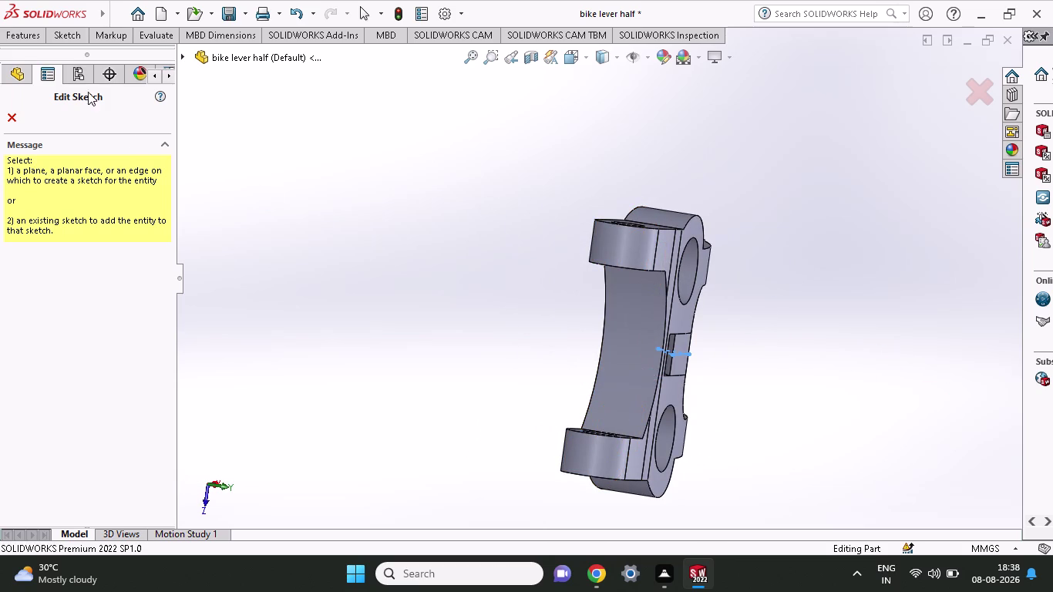
click(7, 70)
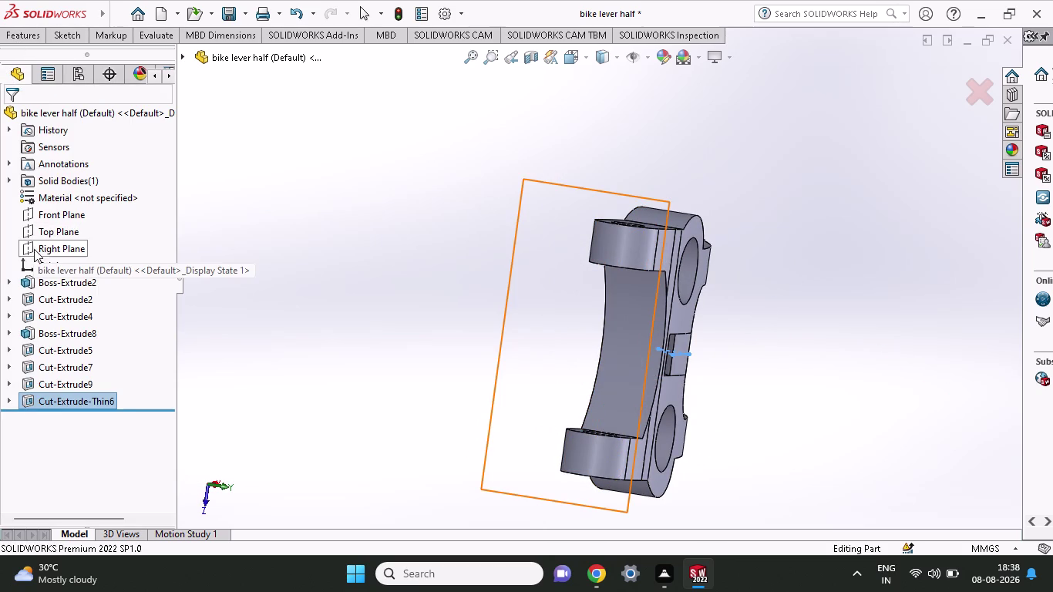
click(35, 244)
click(35, 244)
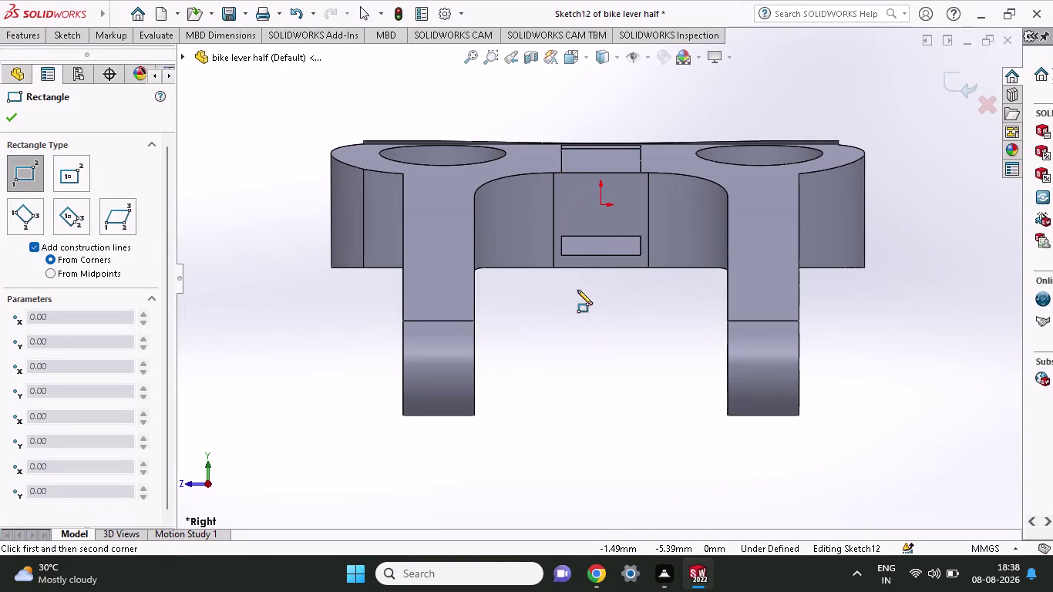
middle_drag(577, 290, 827, 310)
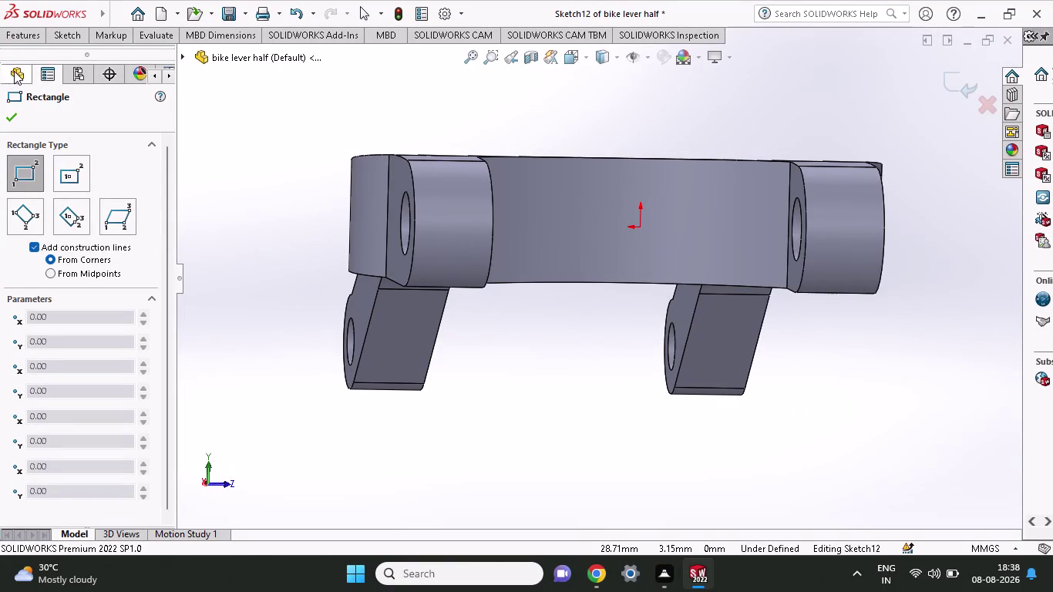
click(535, 201)
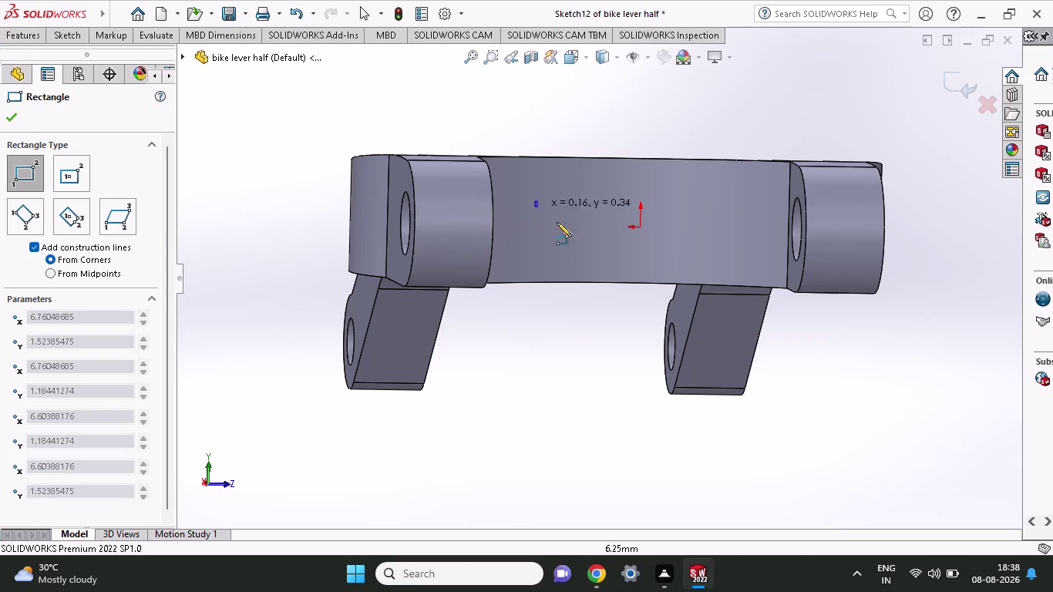
key(Escape)
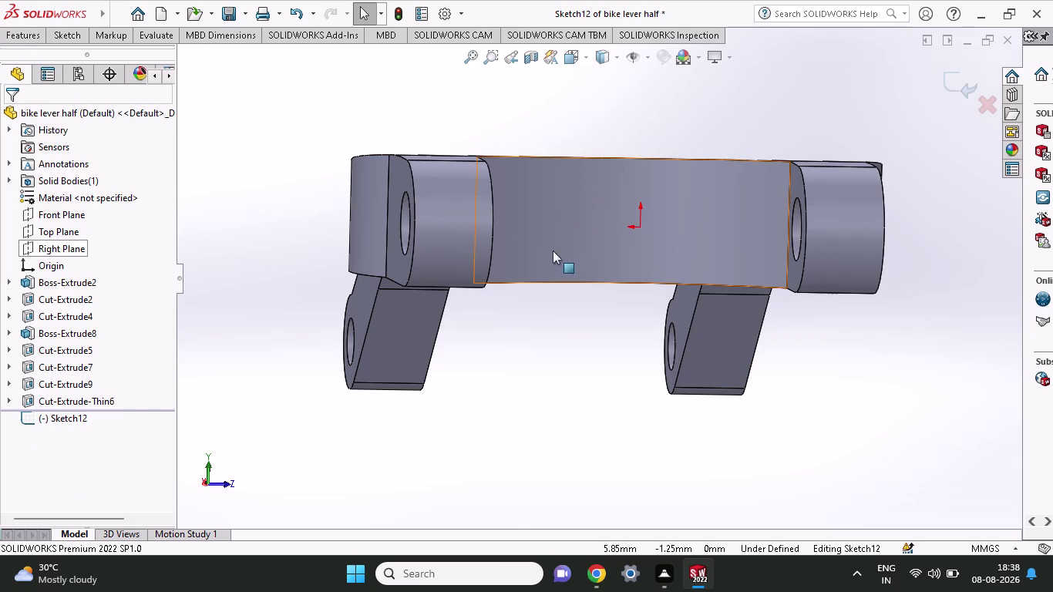
click(24, 36)
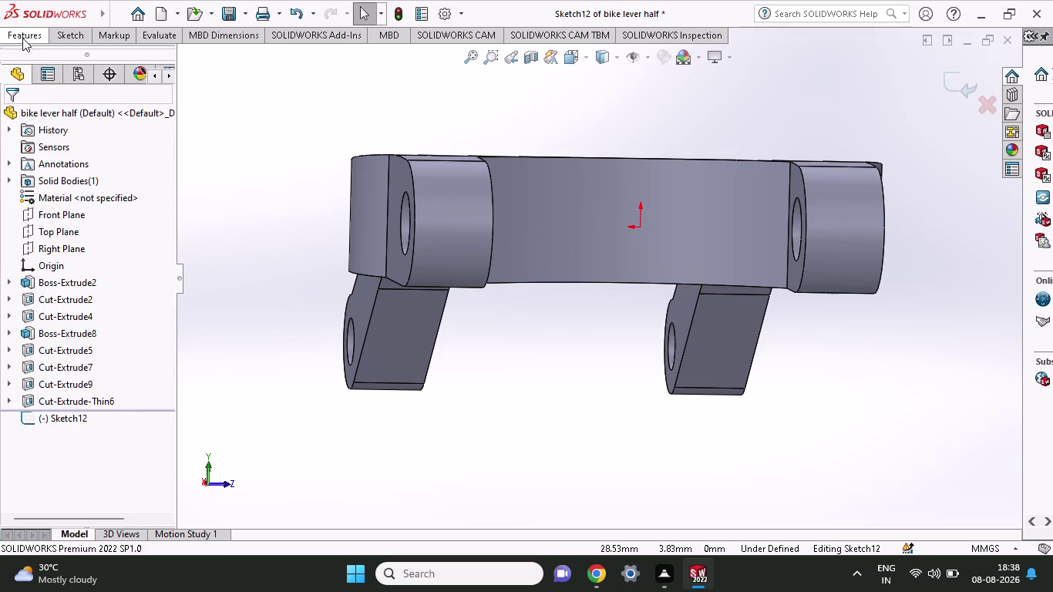
click(75, 36)
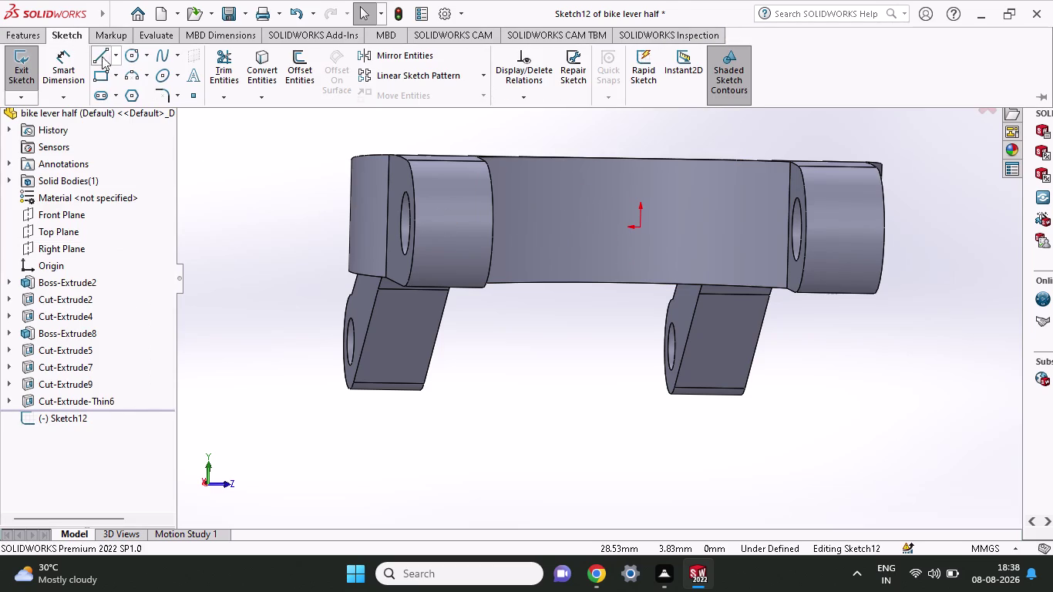
Draw a corner rectangle enclosing the sketch origin on the lever's underside face.
click(98, 72)
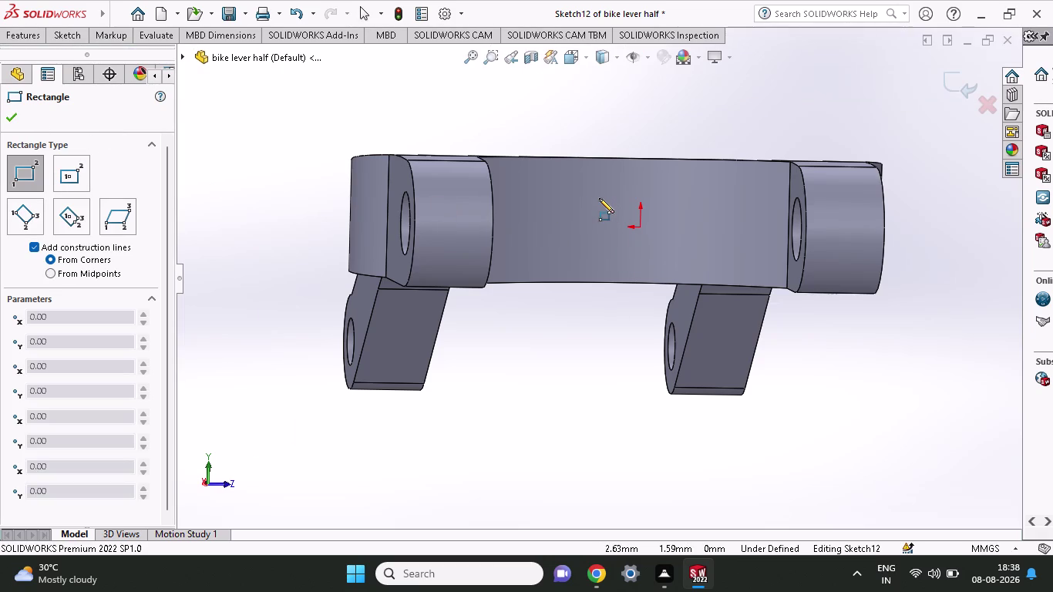
click(590, 158)
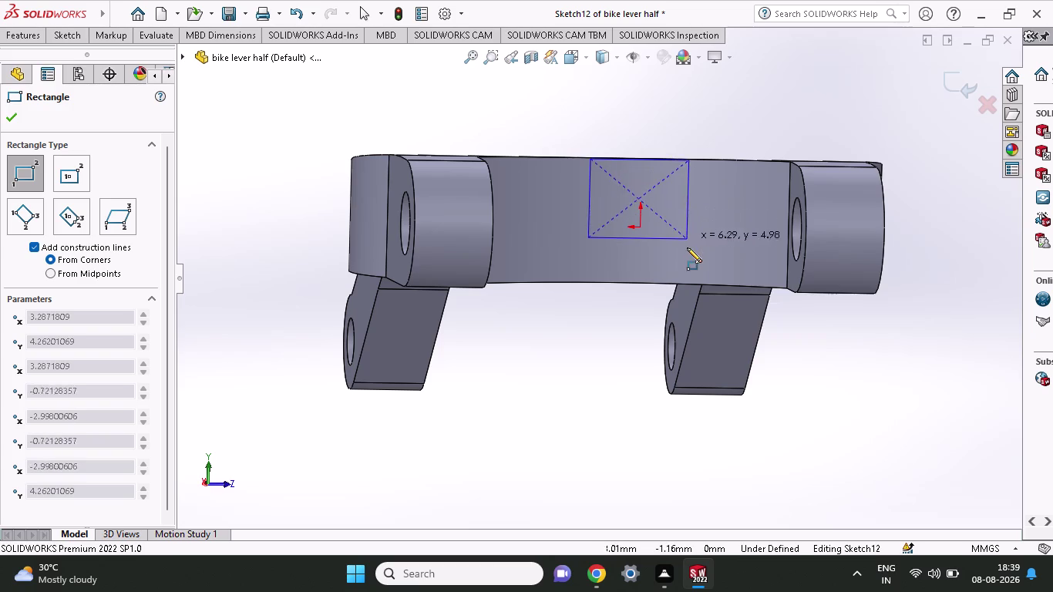
click(685, 241)
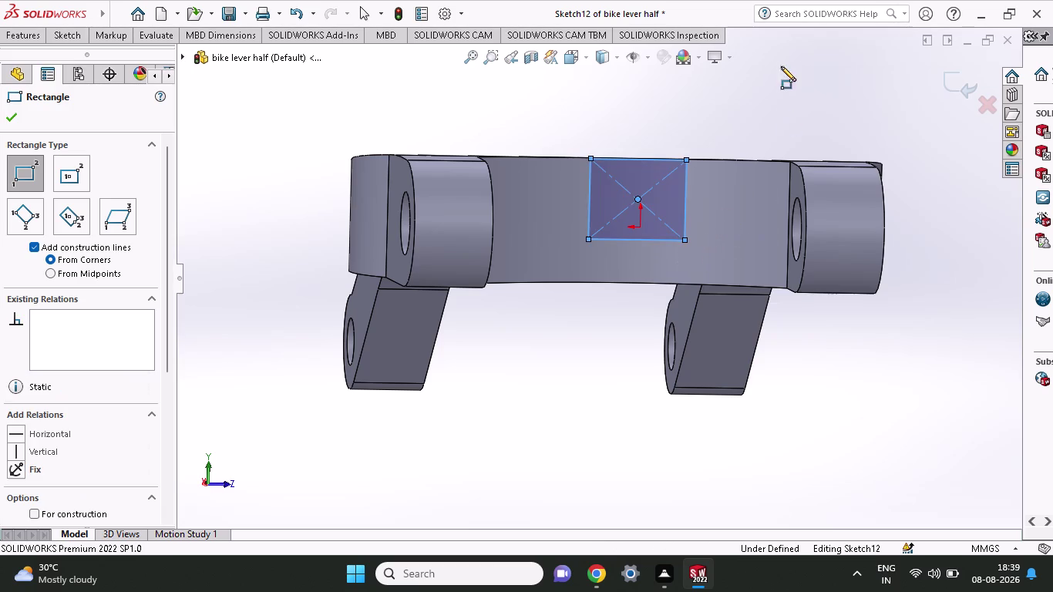
click(18, 34)
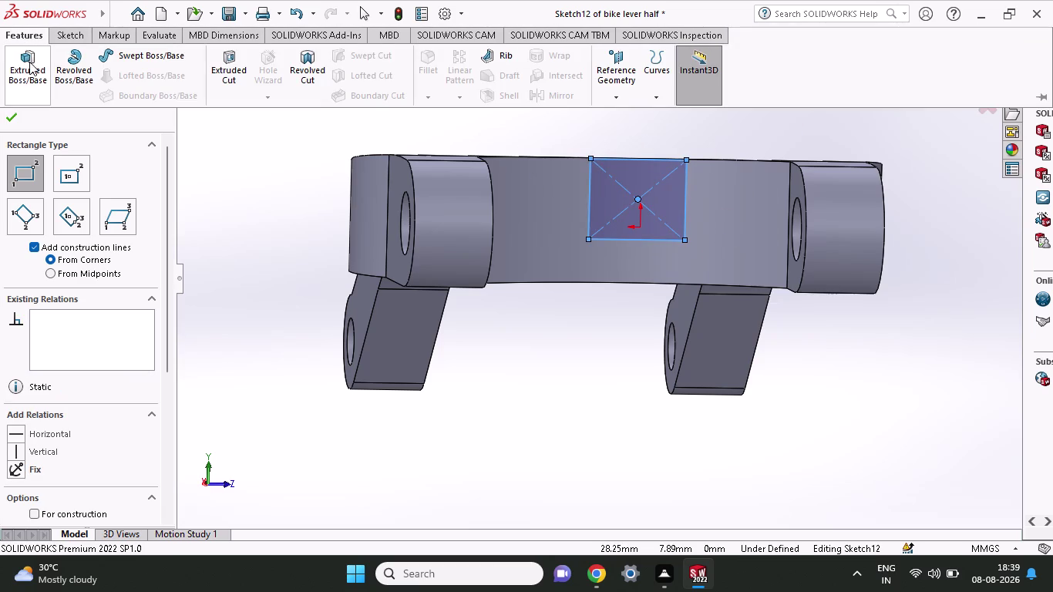
click(215, 63)
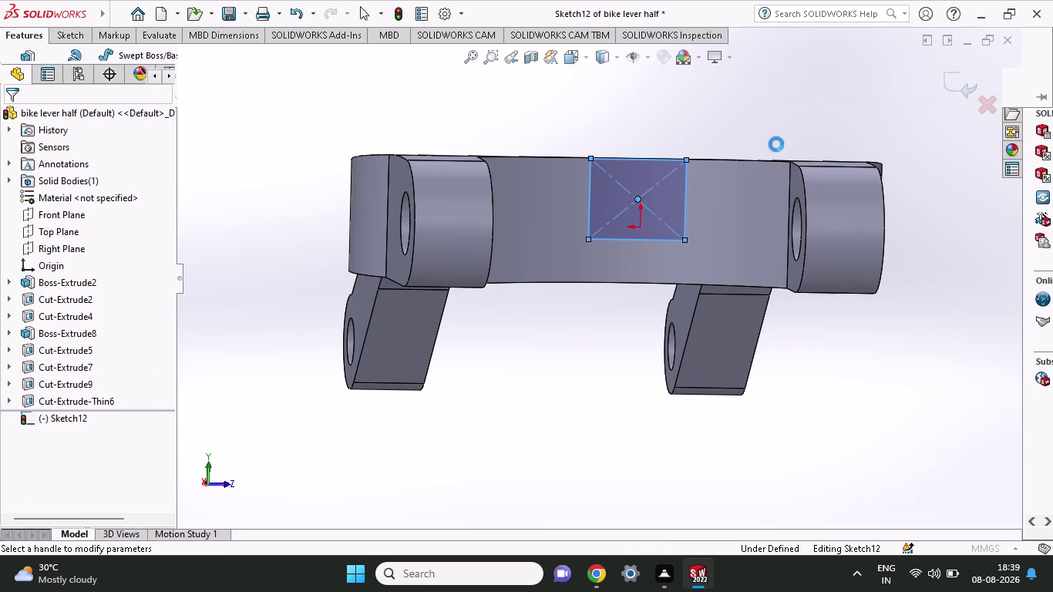
Preview the underside cut at about 23 mm deep, then cancel it and drop the rectangle.
middle_drag(776, 136, 740, 217)
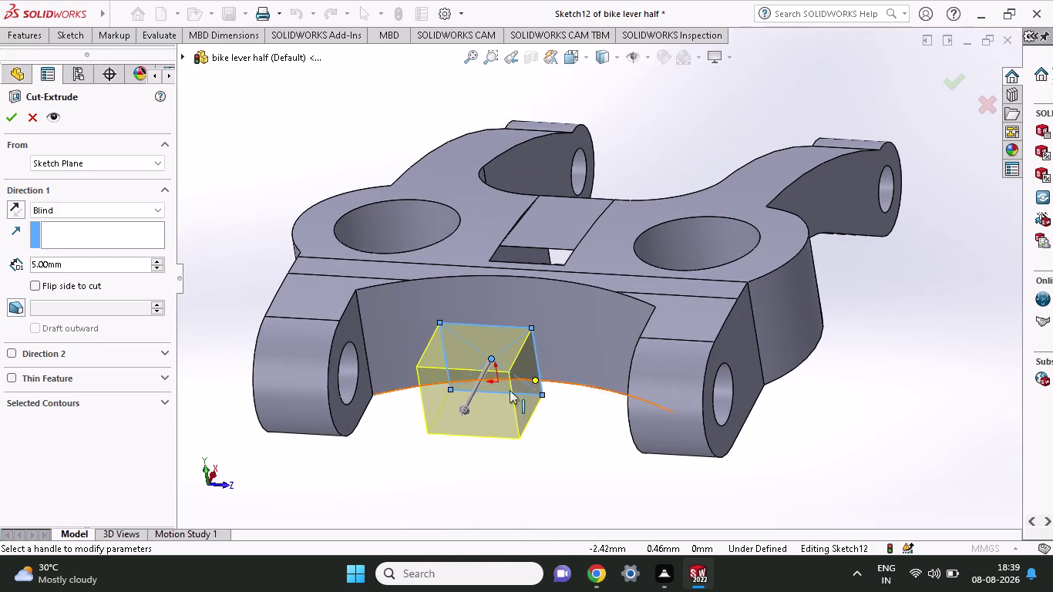
drag(462, 407, 649, 182)
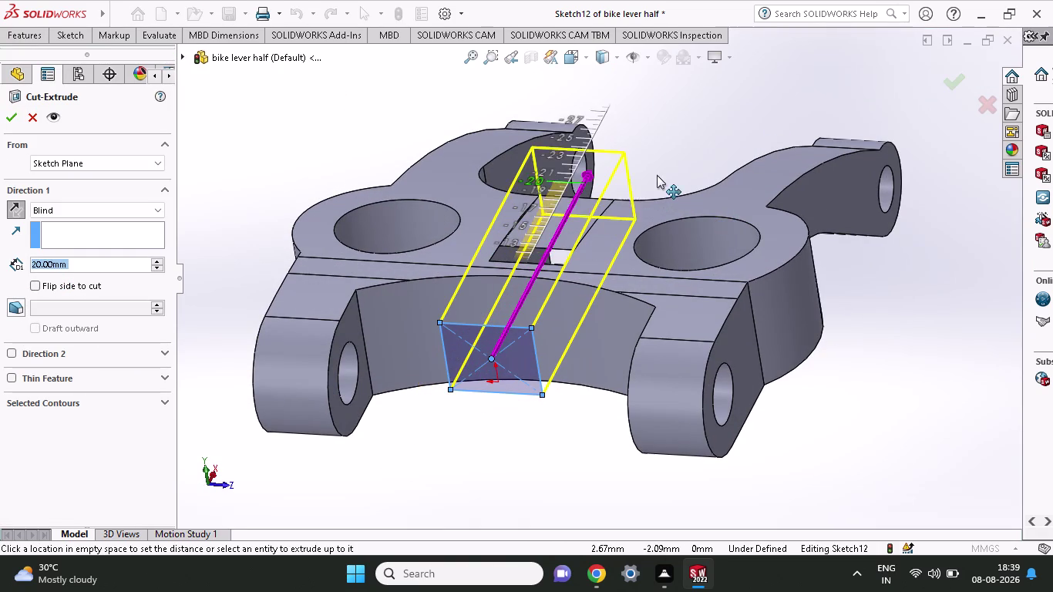
drag(649, 182, 694, 158)
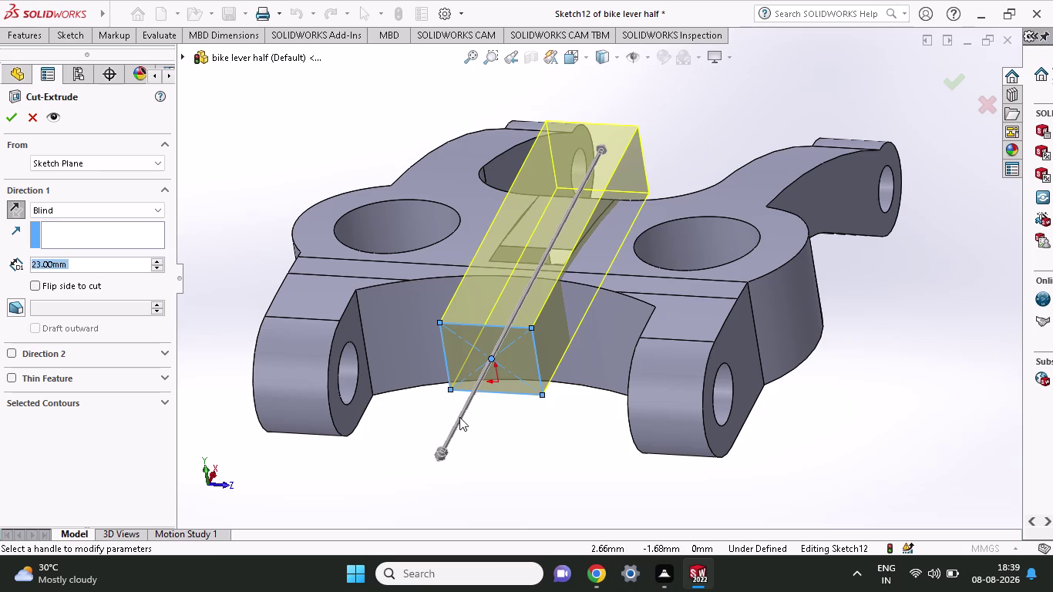
key(Escape)
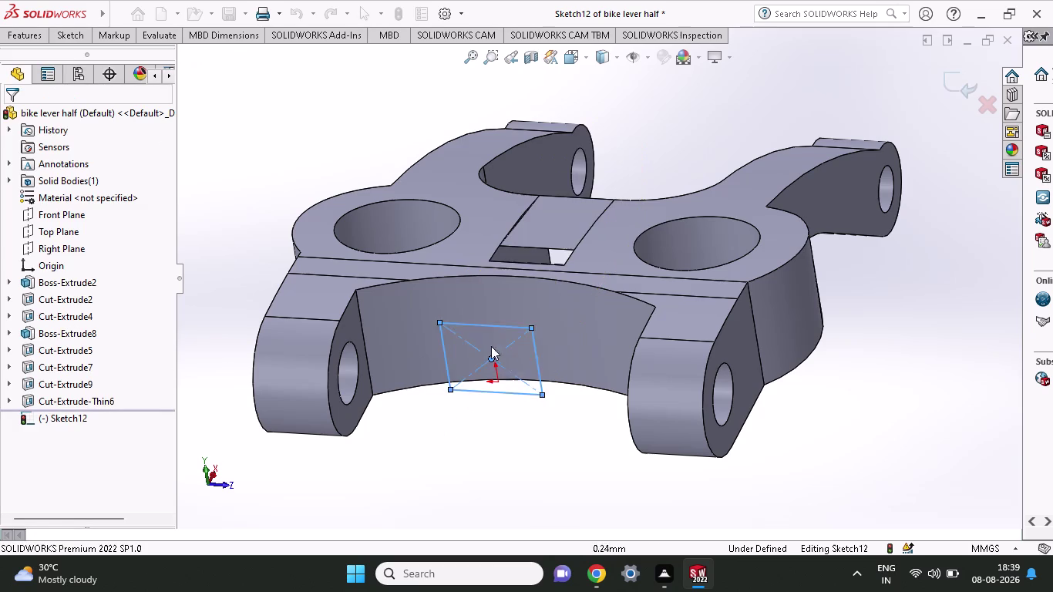
key(Escape)
Undo the rectangle and empty Sketch12, inspect the lever, and select Cut-Extrude-Thin6.
key(ctrl+z)
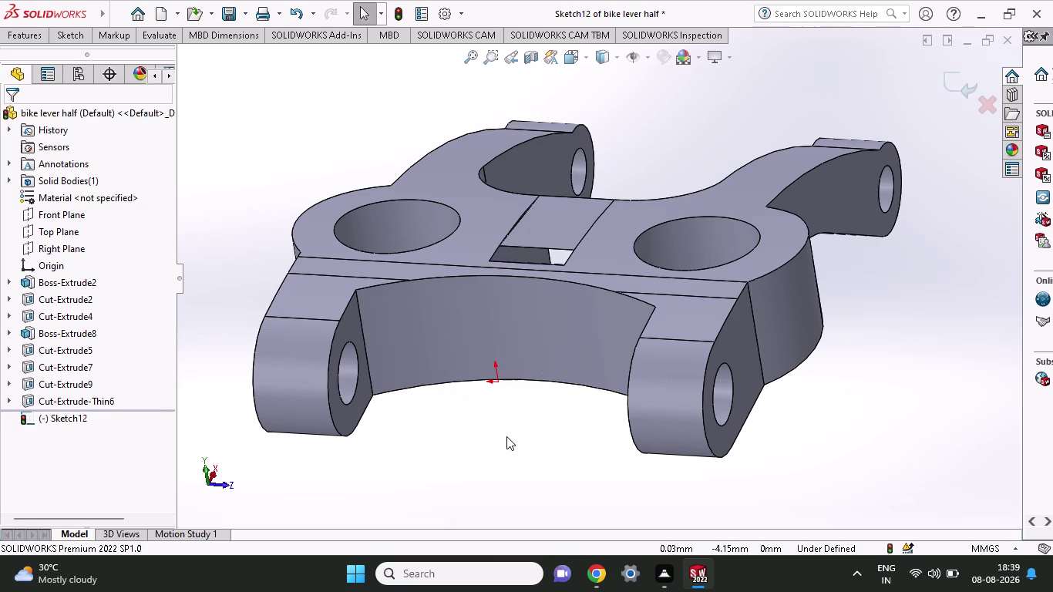
key(ctrl+z)
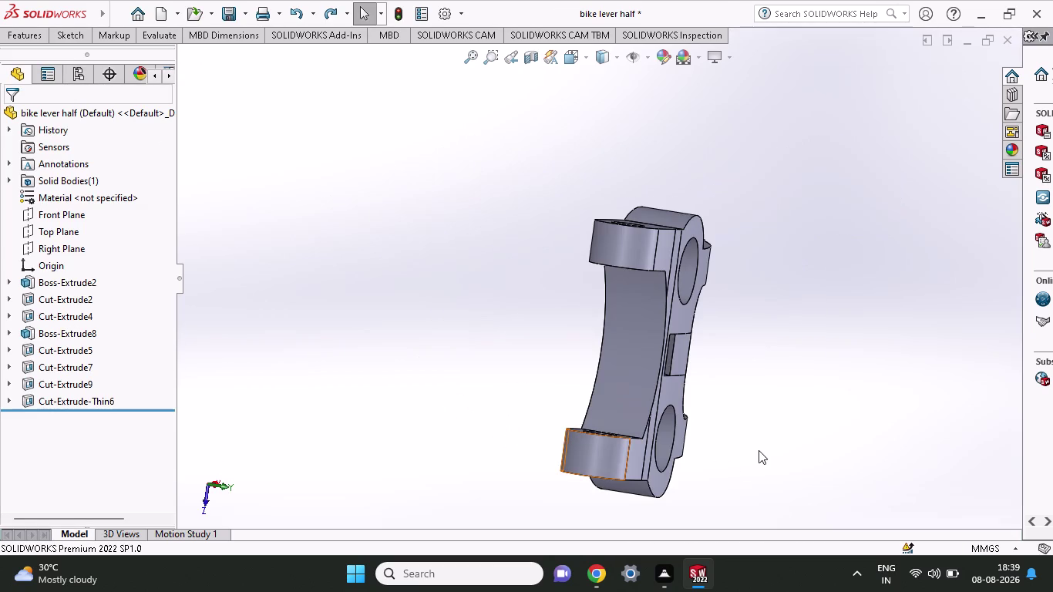
middle_drag(744, 437, 586, 259)
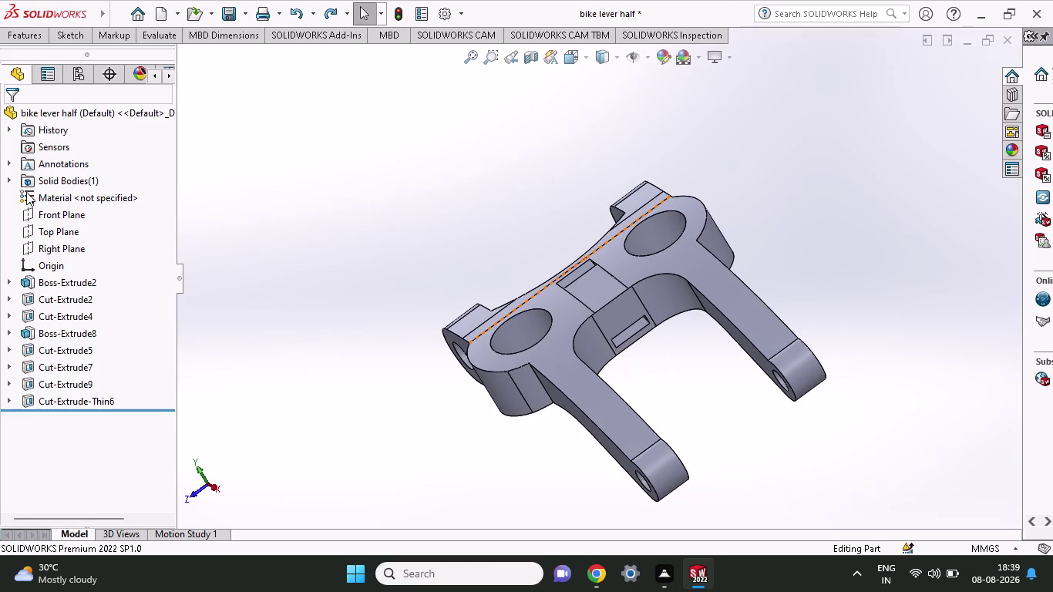
middle_drag(118, 320, 149, 326)
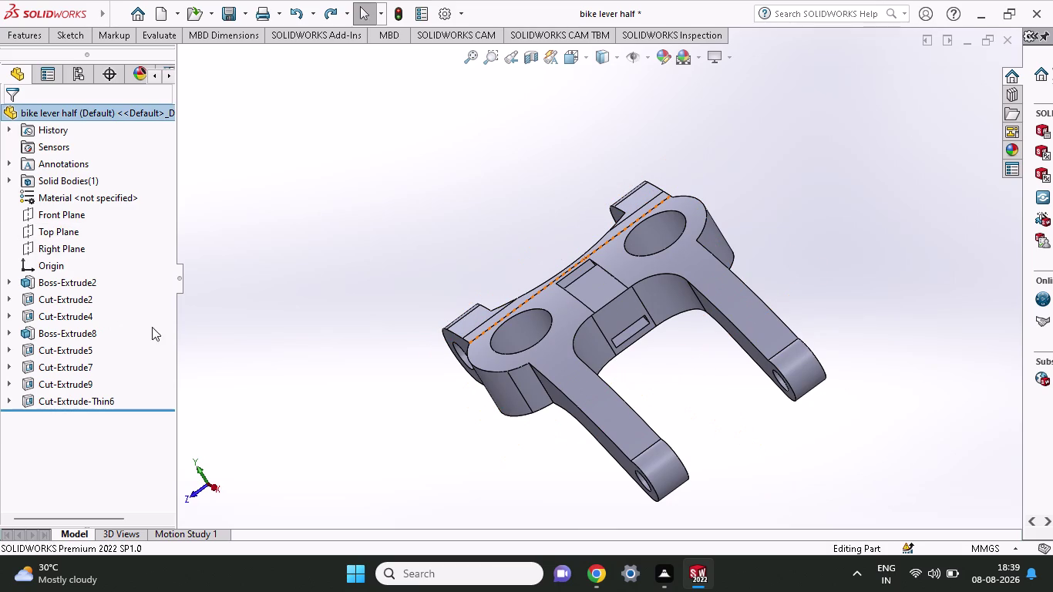
middle_drag(149, 326, 169, 335)
middle_drag(289, 347, 391, 372)
scroll(up, 3)
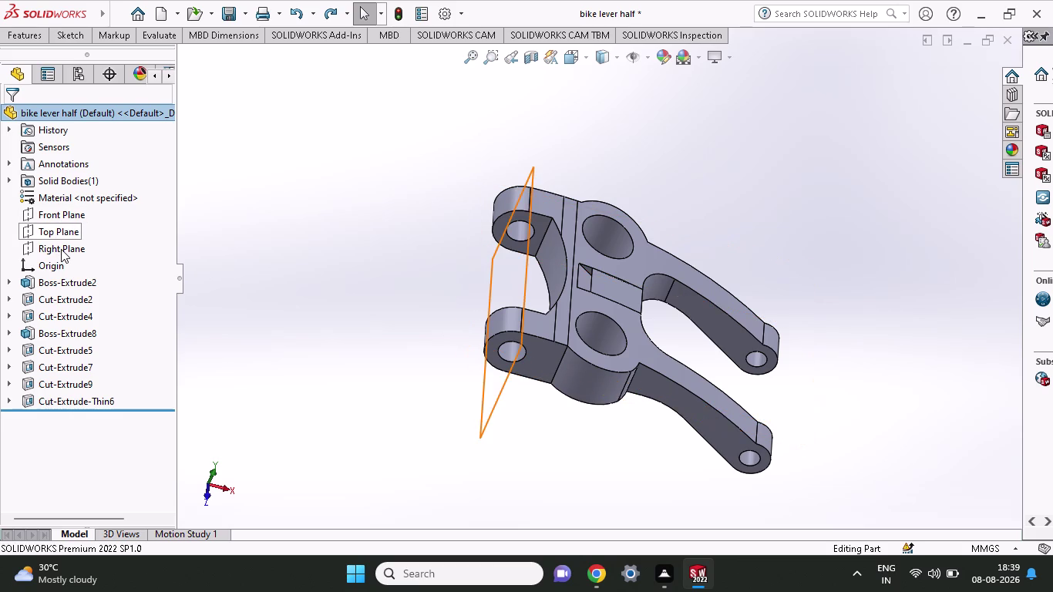
click(601, 282)
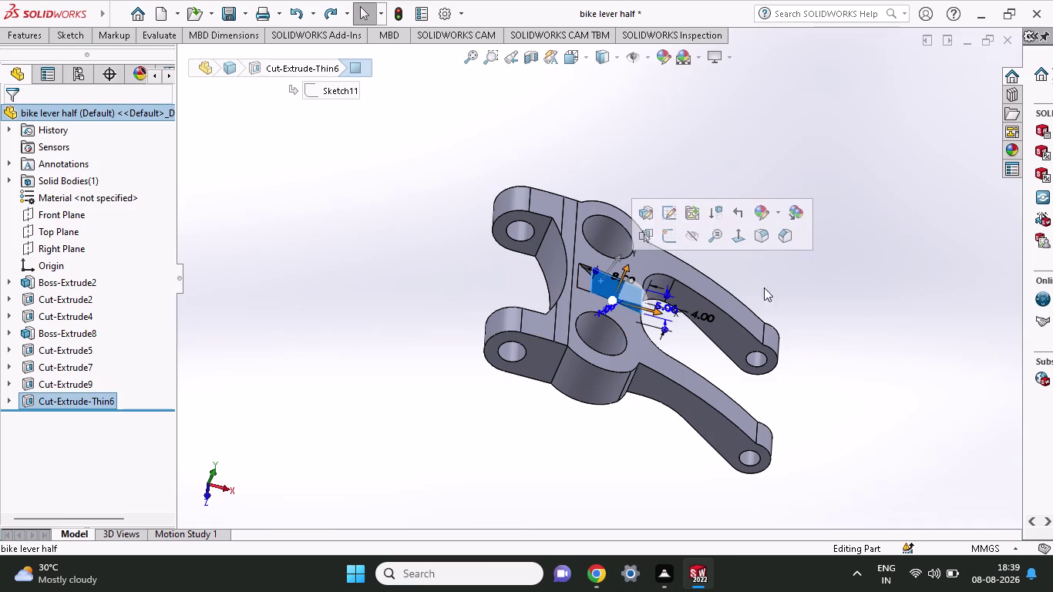
Edit Sketch11 of the thin-feature cut and start drawing a rectangle beside its triangle.
click(670, 214)
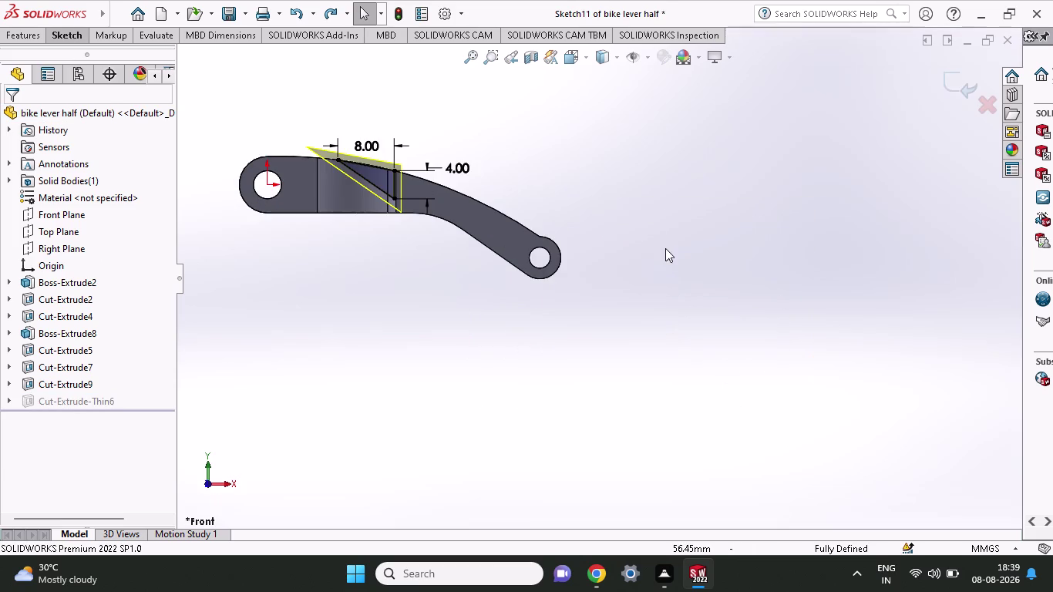
click(55, 38)
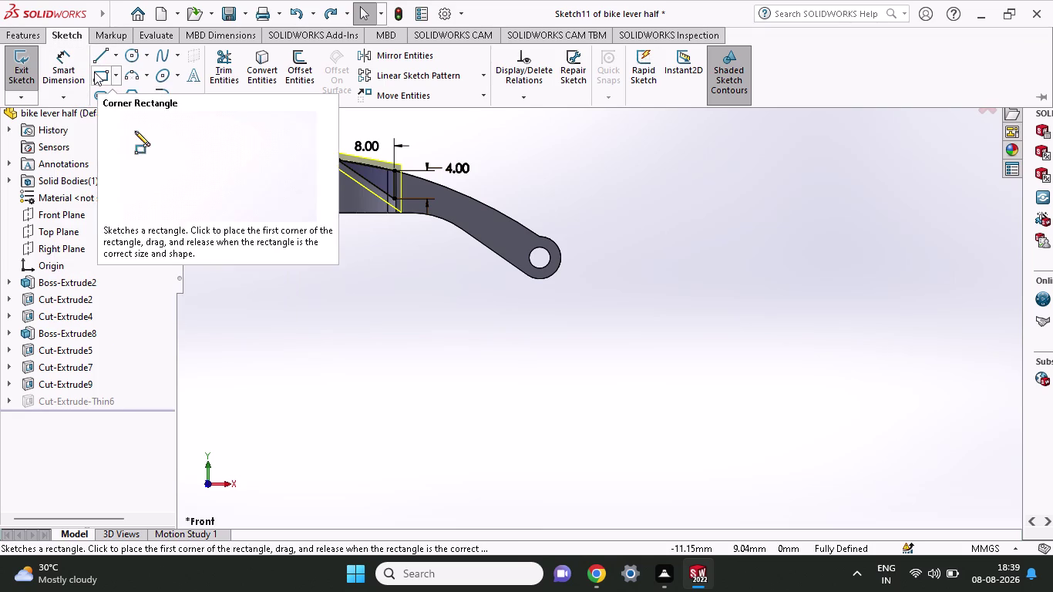
click(94, 72)
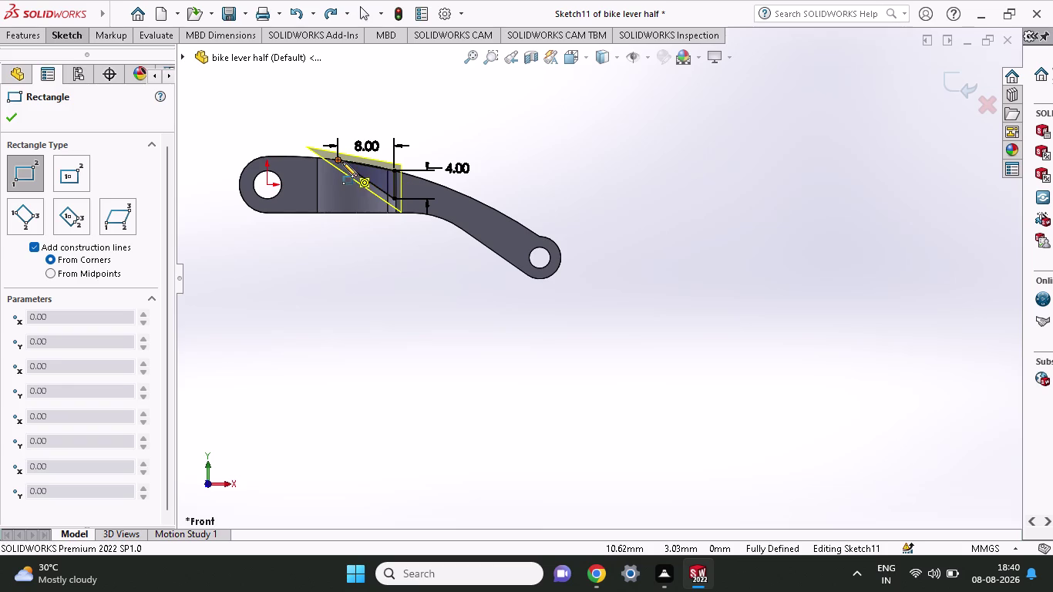
middle_drag(472, 110, 399, 196)
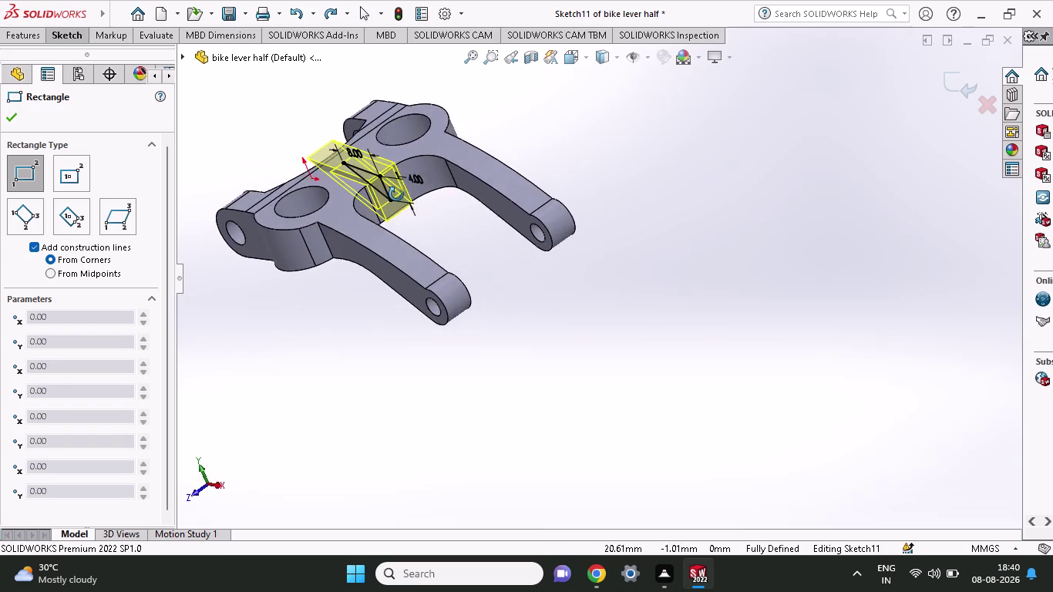
Inspect Sketch11 in 3D from above and below, then exit the Rectangle tool.
middle_drag(398, 196, 377, 167)
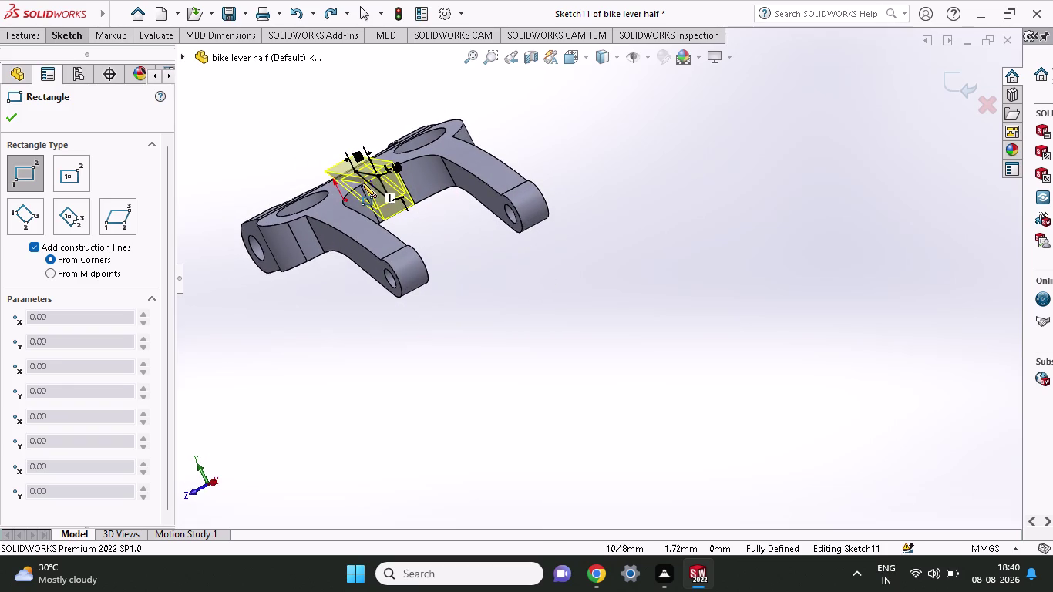
middle_drag(451, 274, 657, 324)
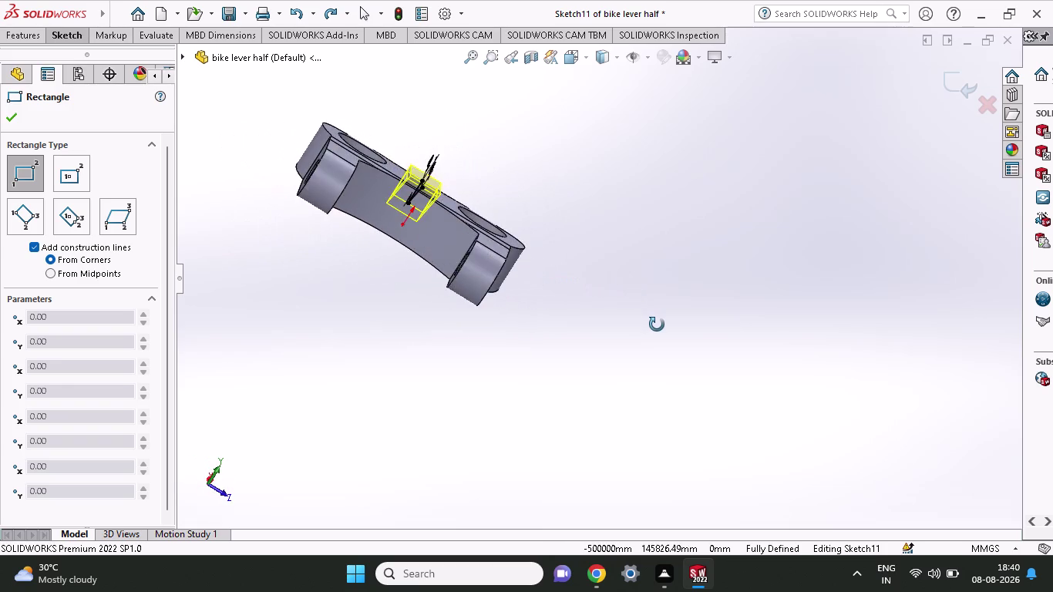
middle_drag(657, 324, 664, 306)
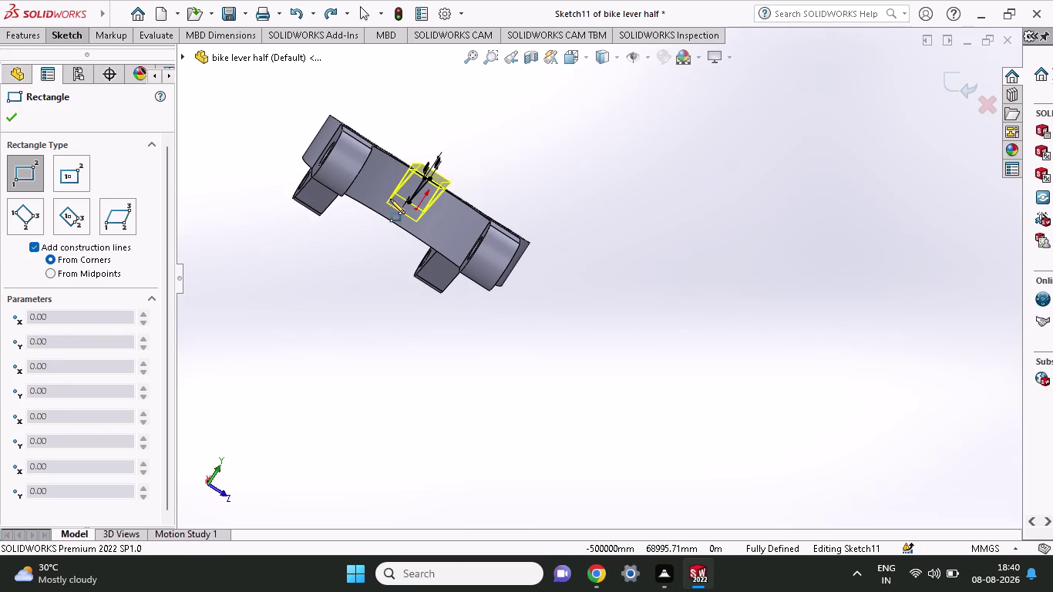
click(387, 203)
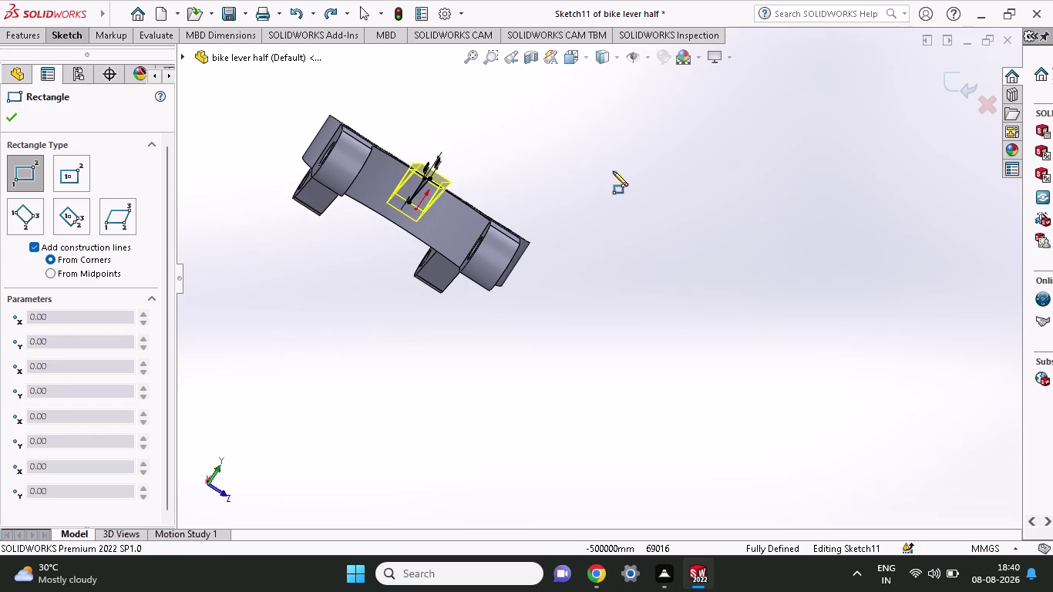
scroll(up, 3)
click(613, 169)
key(Escape)
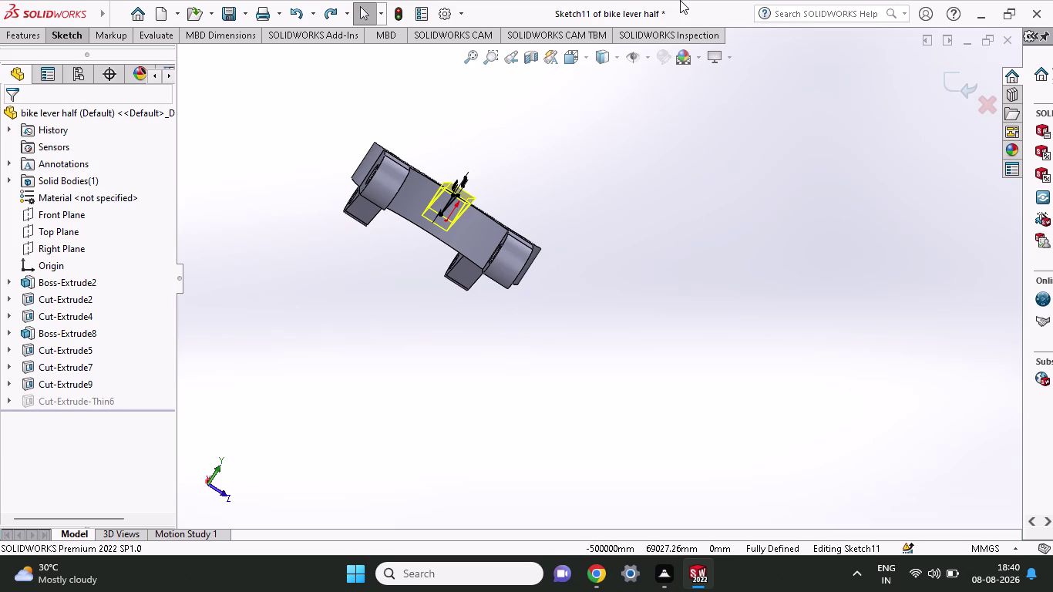
middle_drag(556, 183, 551, 260)
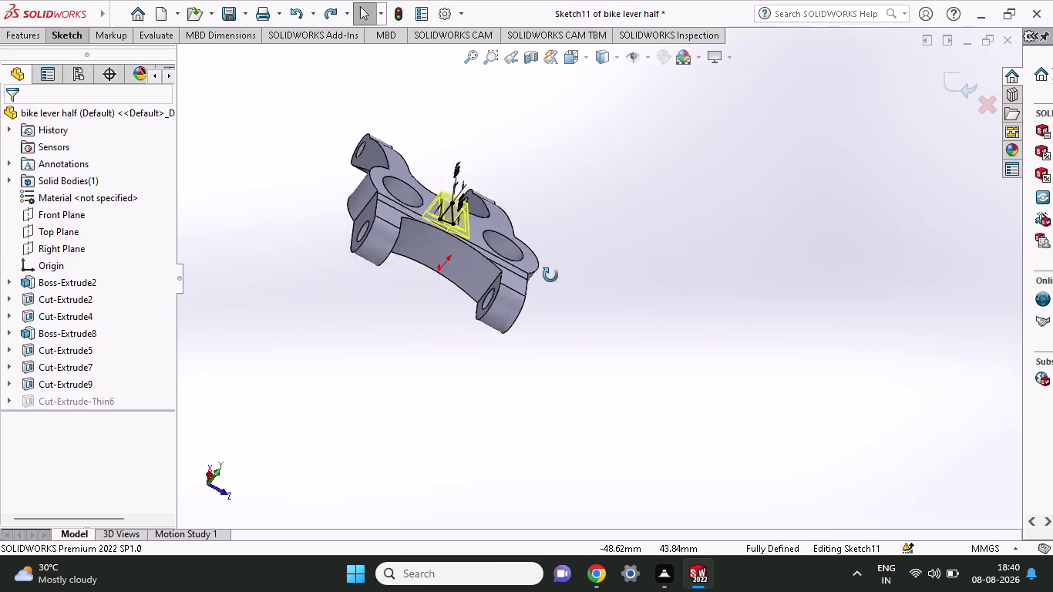
middle_drag(551, 261, 385, 358)
middle_drag(584, 175, 627, 295)
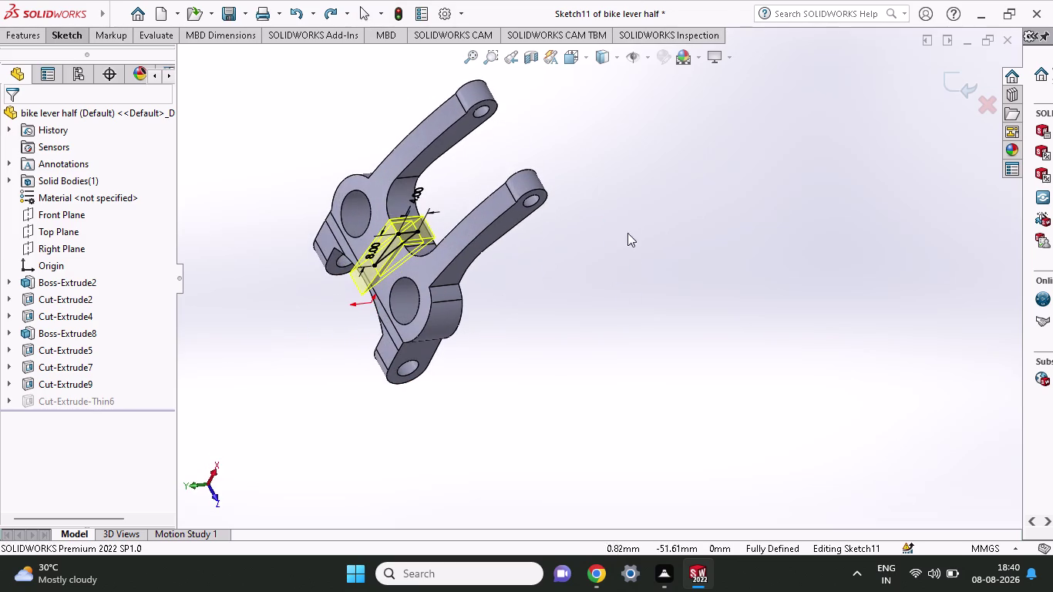
middle_drag(606, 127, 701, 174)
click(690, 170)
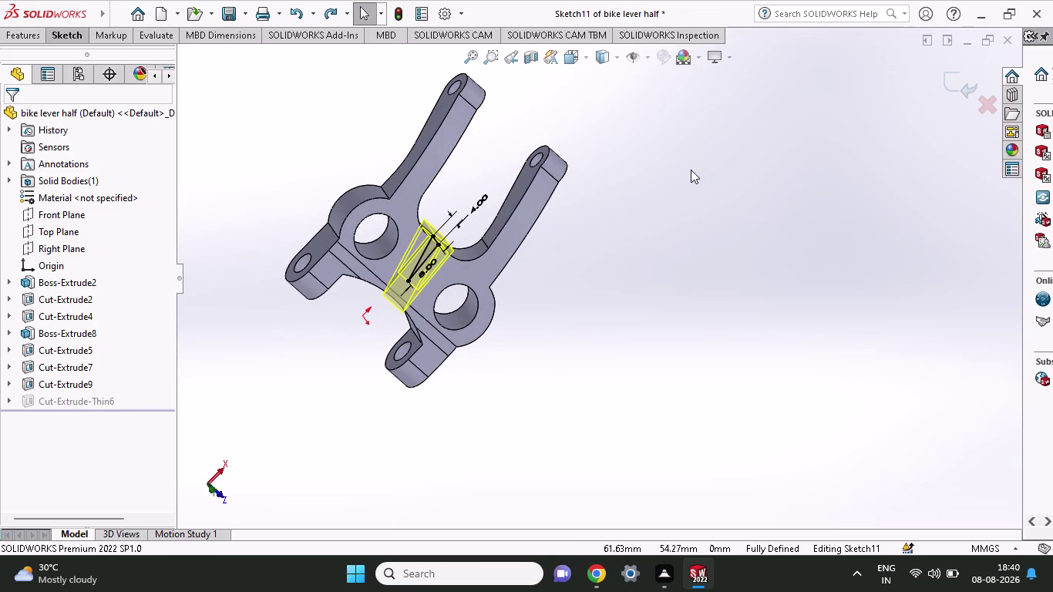
key(Escape)
key(Escape)
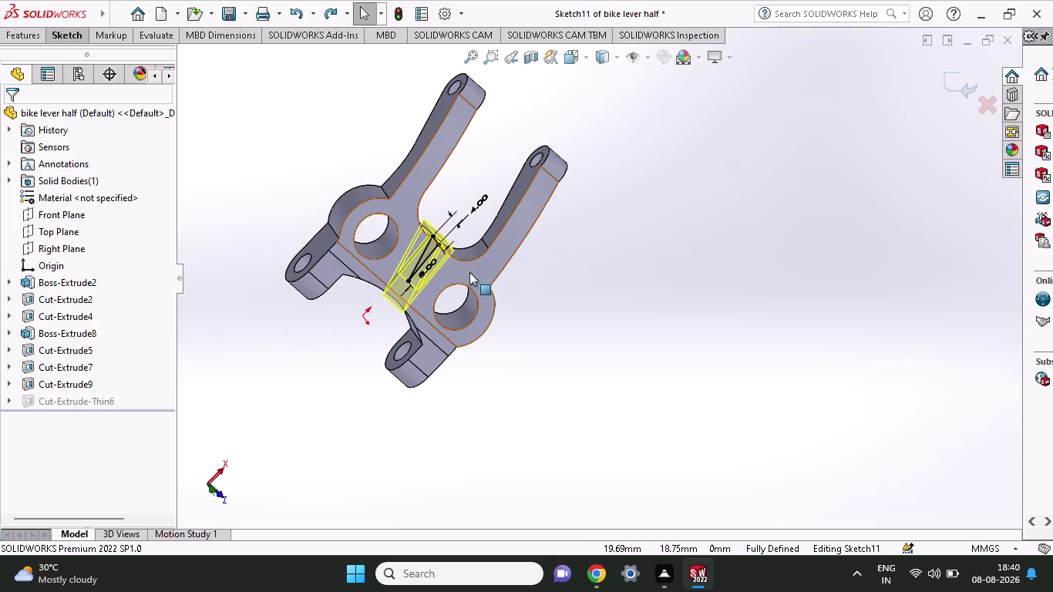
key(Escape)
key(Escape)
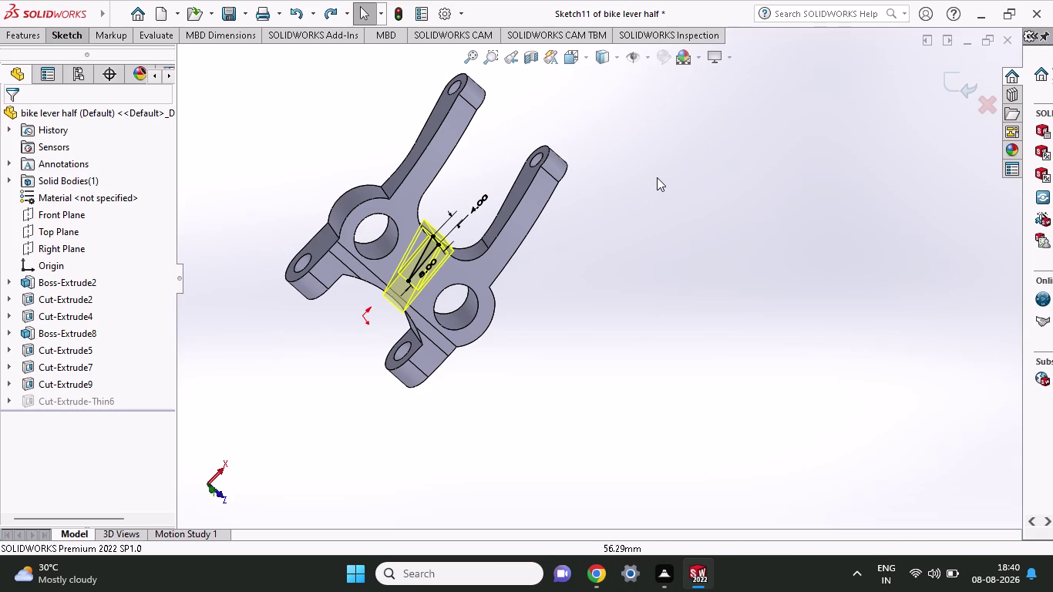
middle_drag(614, 283, 498, 264)
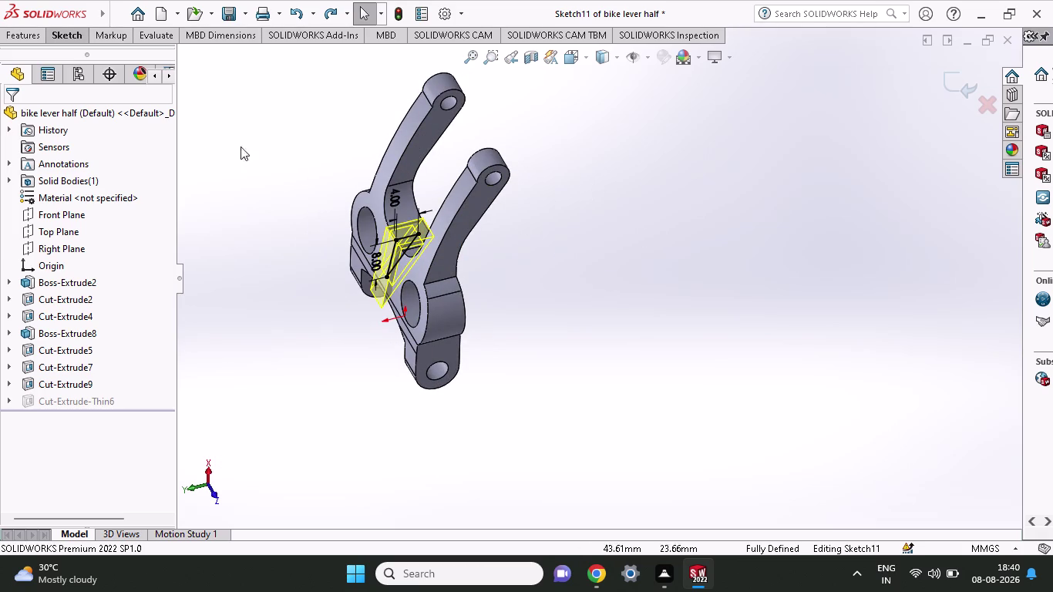
middle_click(584, 158)
click(584, 158)
middle_drag(563, 120, 656, 486)
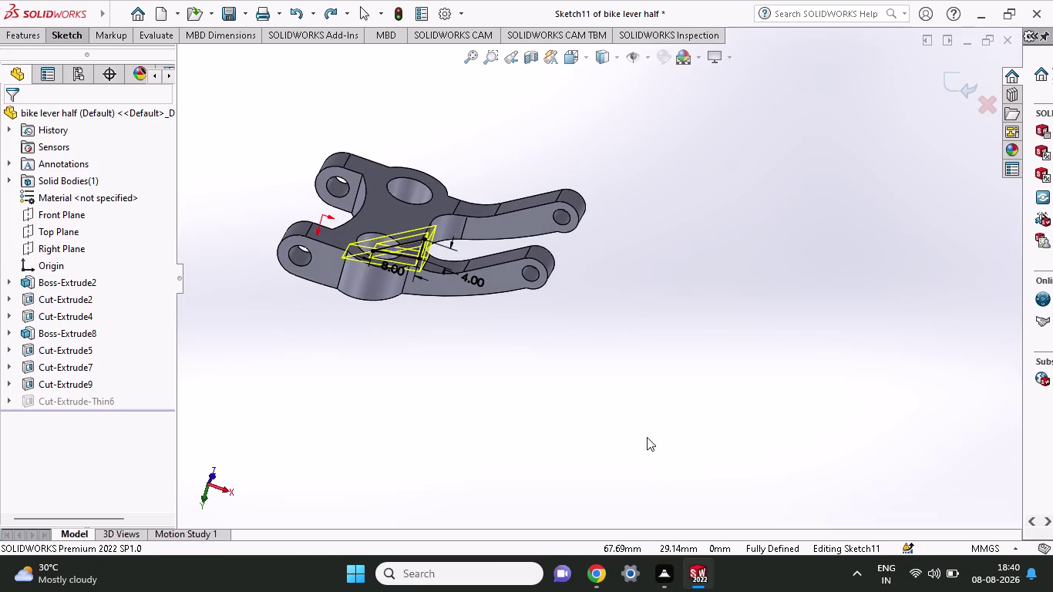
middle_drag(651, 249, 659, 462)
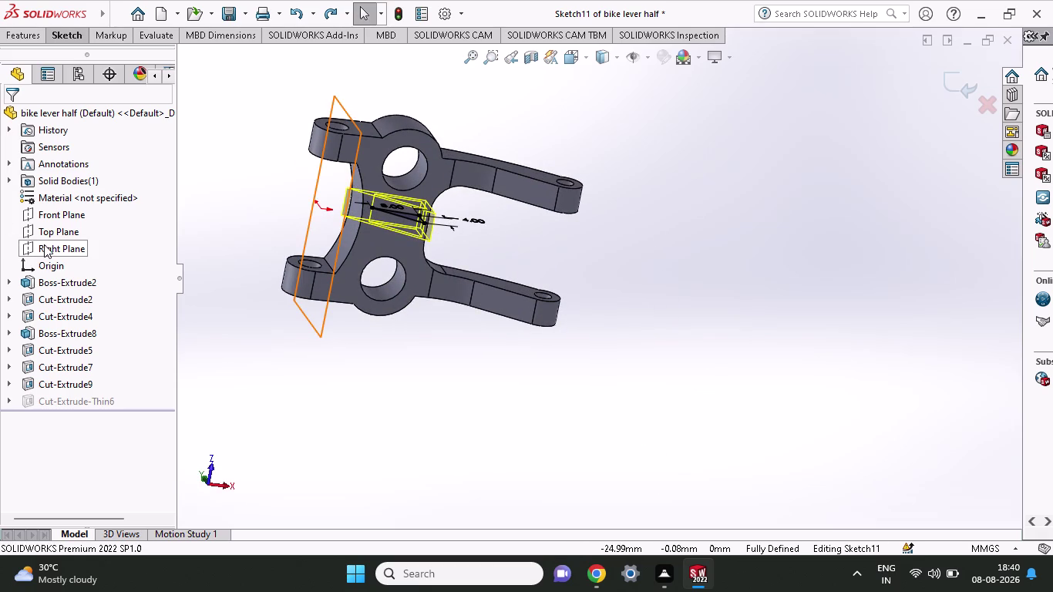
middle_drag(604, 119, 579, 425)
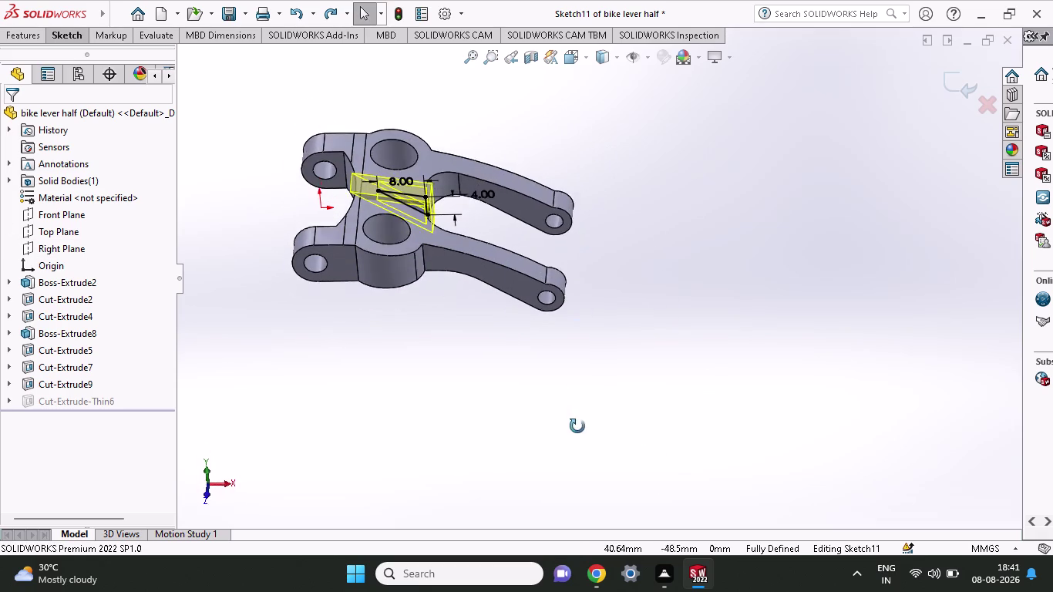
middle_drag(579, 426, 577, 427)
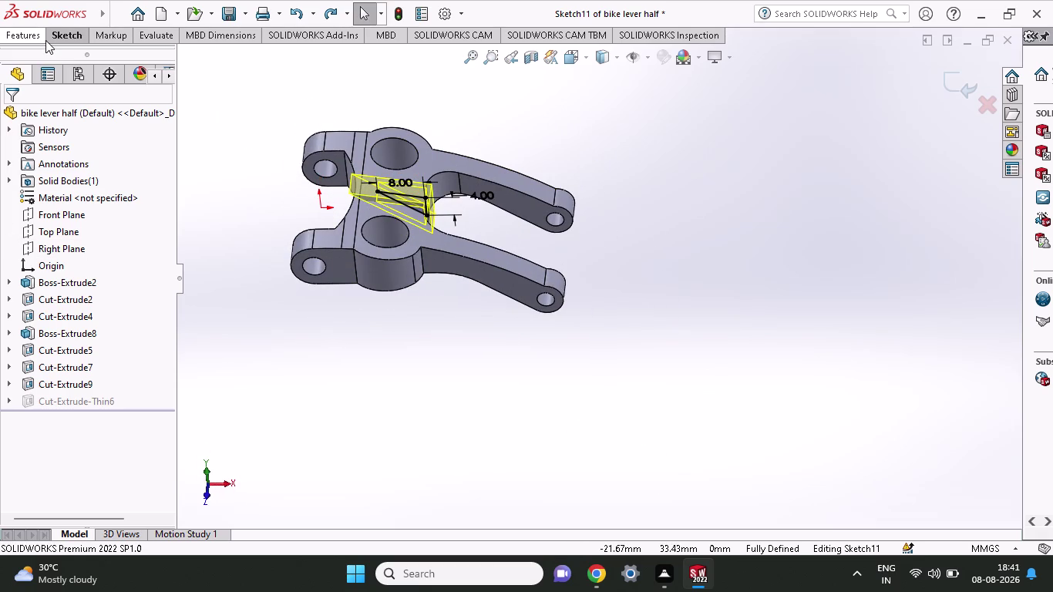
click(179, 12)
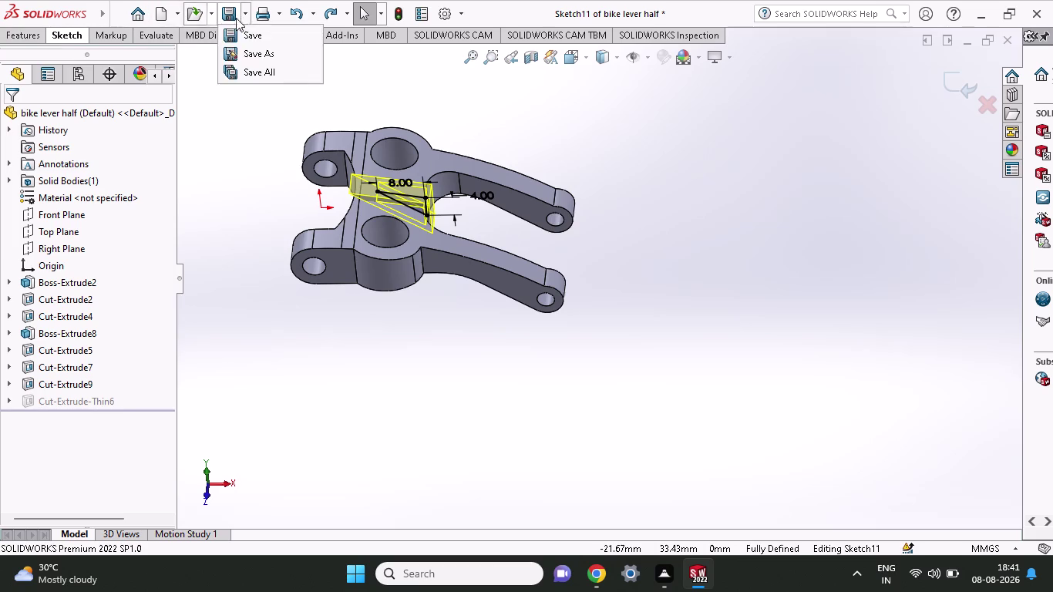
Start Save As and delete 'half lever' from the file name.
click(245, 19)
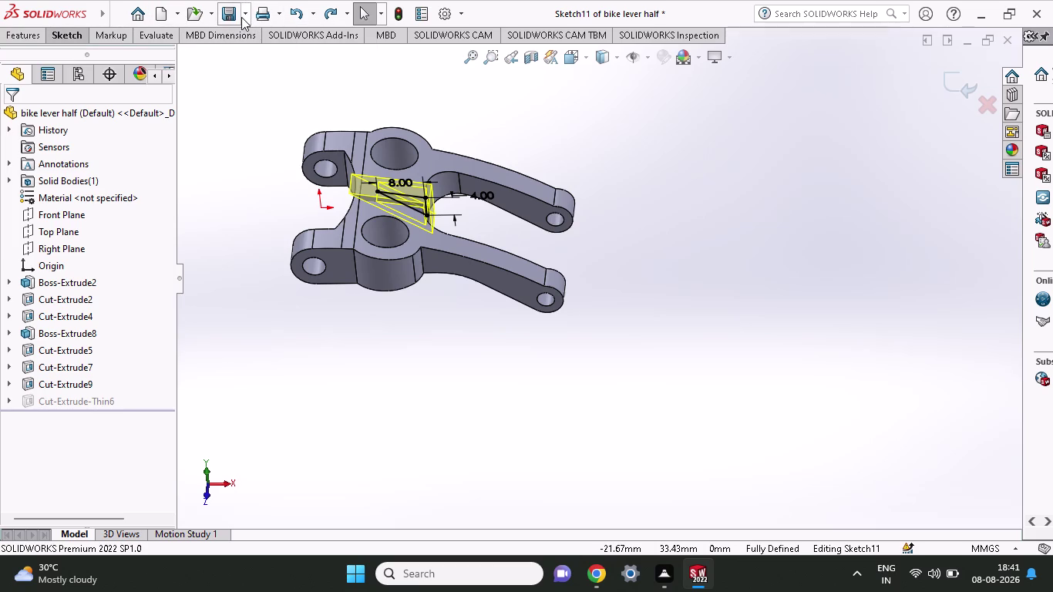
click(241, 17)
click(249, 53)
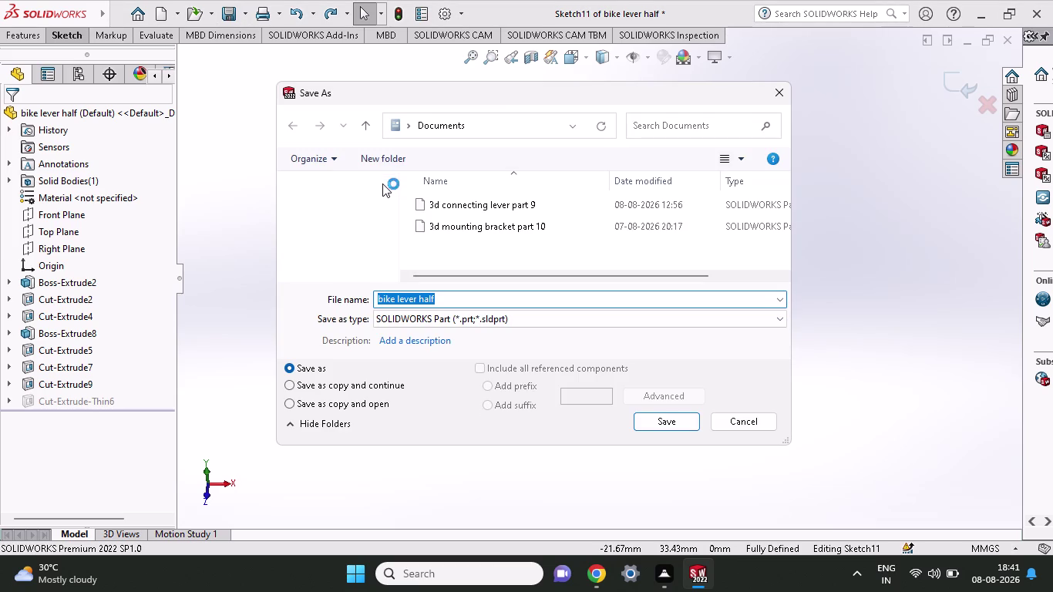
click(476, 300)
key(BackSpace)
key(BackSpace)
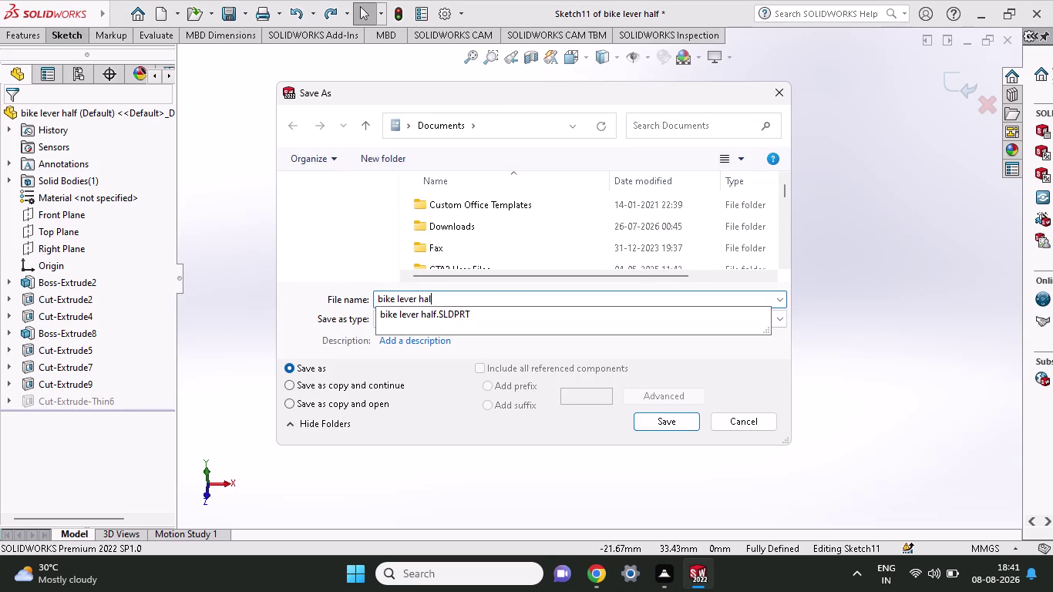
key(BackSpace)
key(BackSpace)
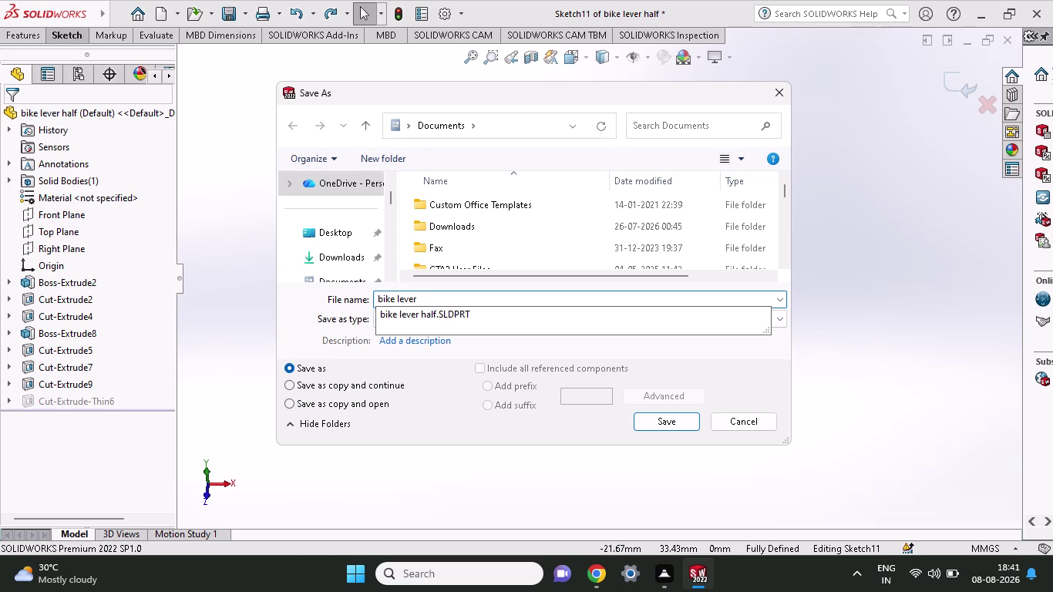
key(BackSpace)
key(BackSpace)
key(BackSpace)
key(BackSpace)
key(BackSpace)
key(BackSpace)
Save the part as 'bike rear lever', choosing Rebuild and save.
text(rear)
key(space)
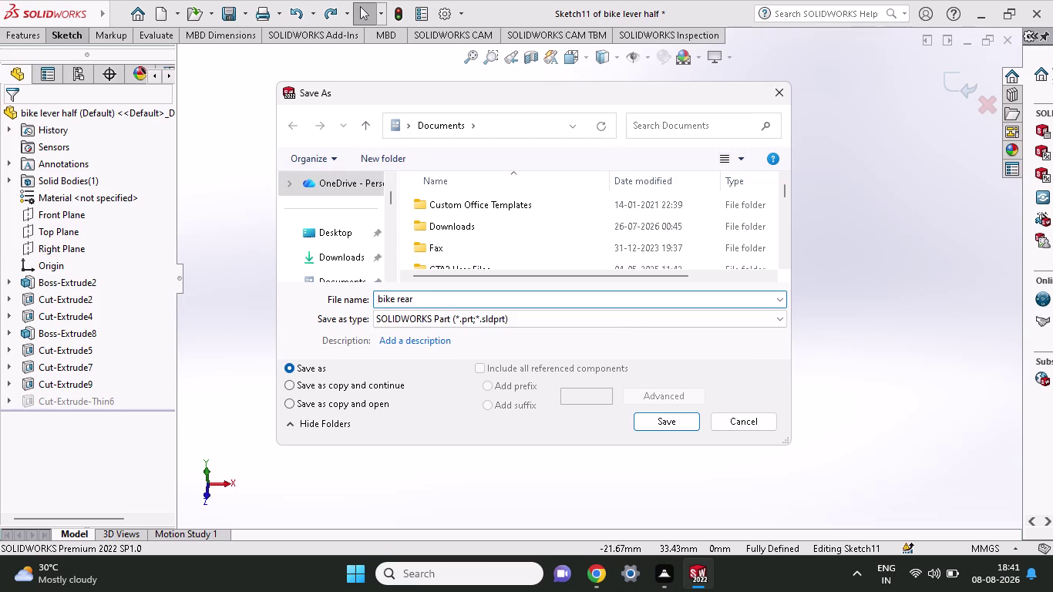
text(lever)
click(685, 422)
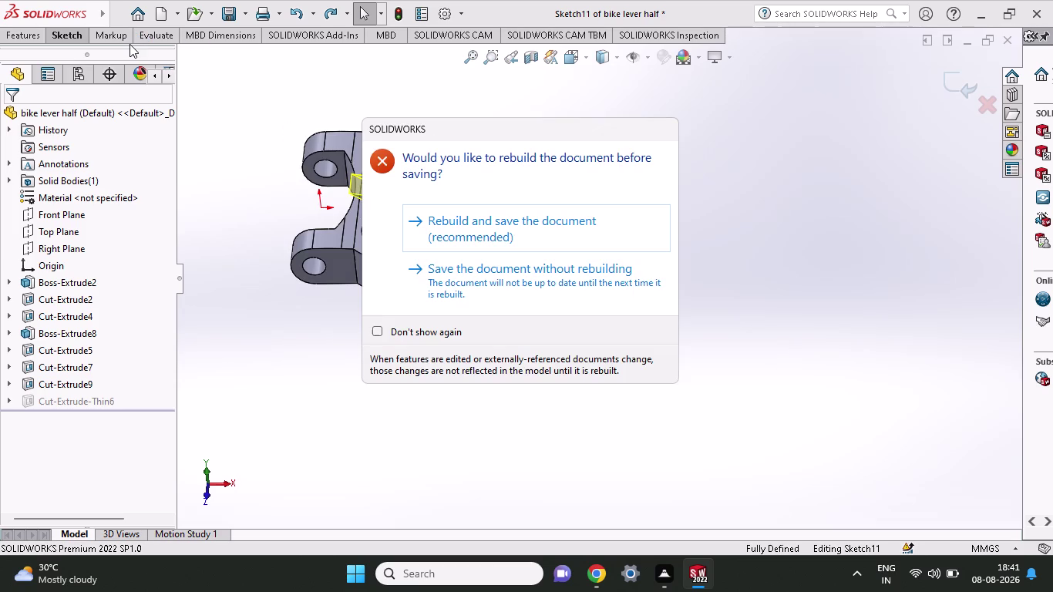
click(445, 276)
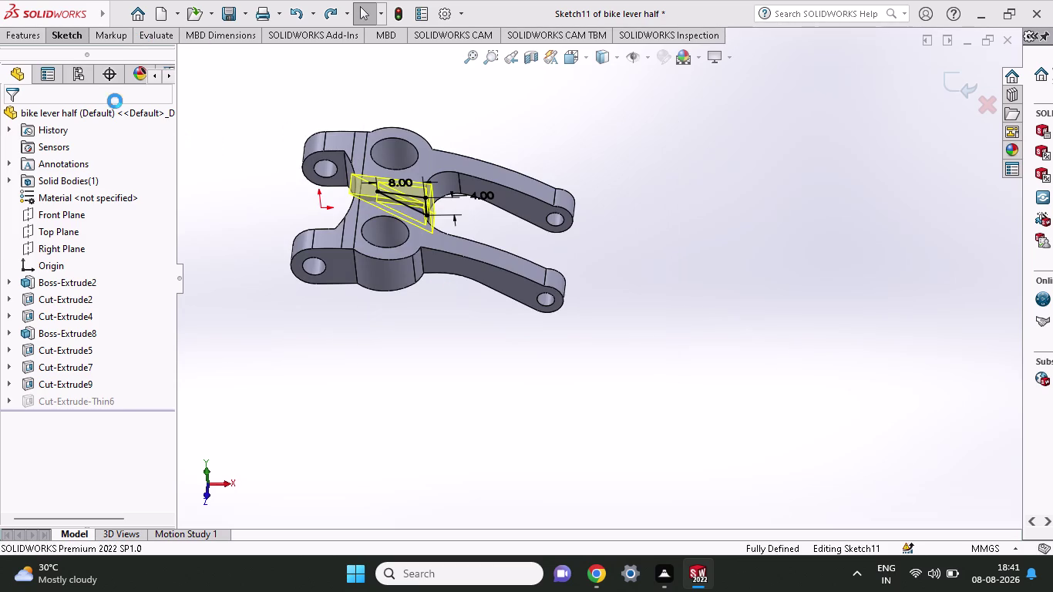
click(249, 16)
Export 'bike rear lever' as an Adobe Portable Document Format (*.pdf) file.
click(259, 60)
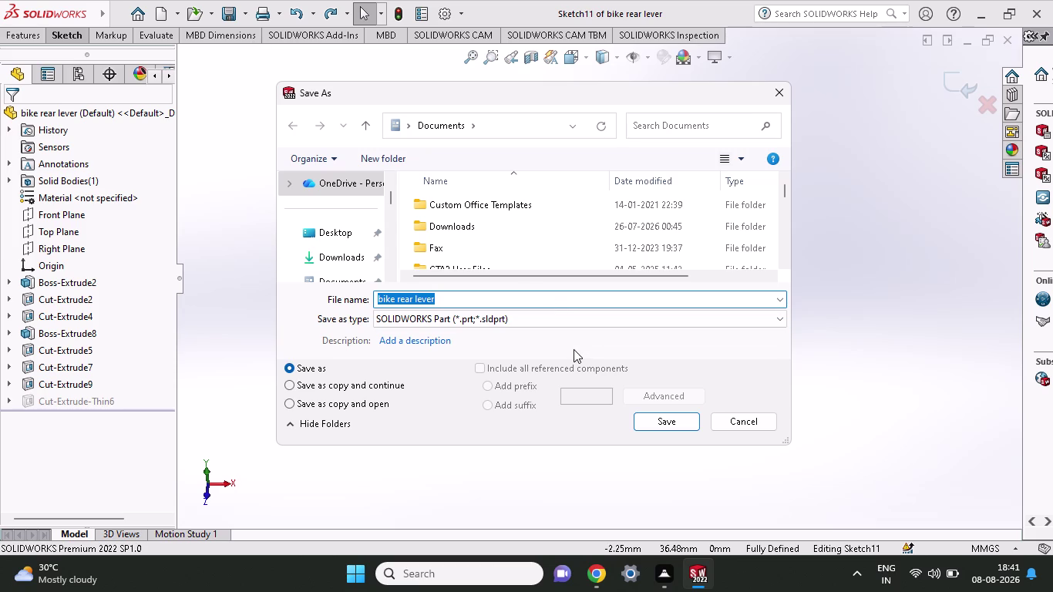
click(579, 322)
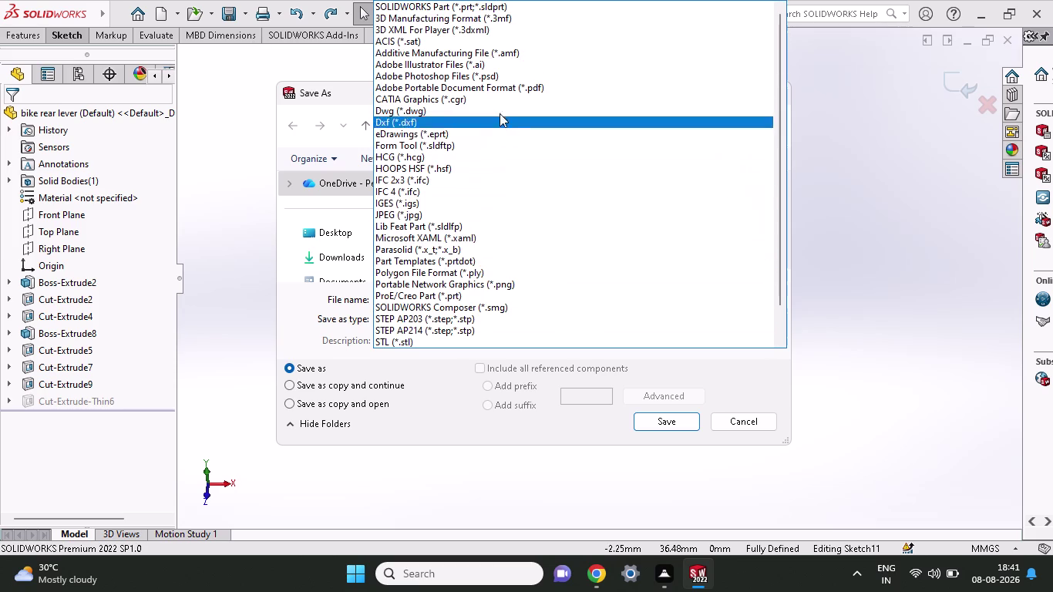
click(523, 85)
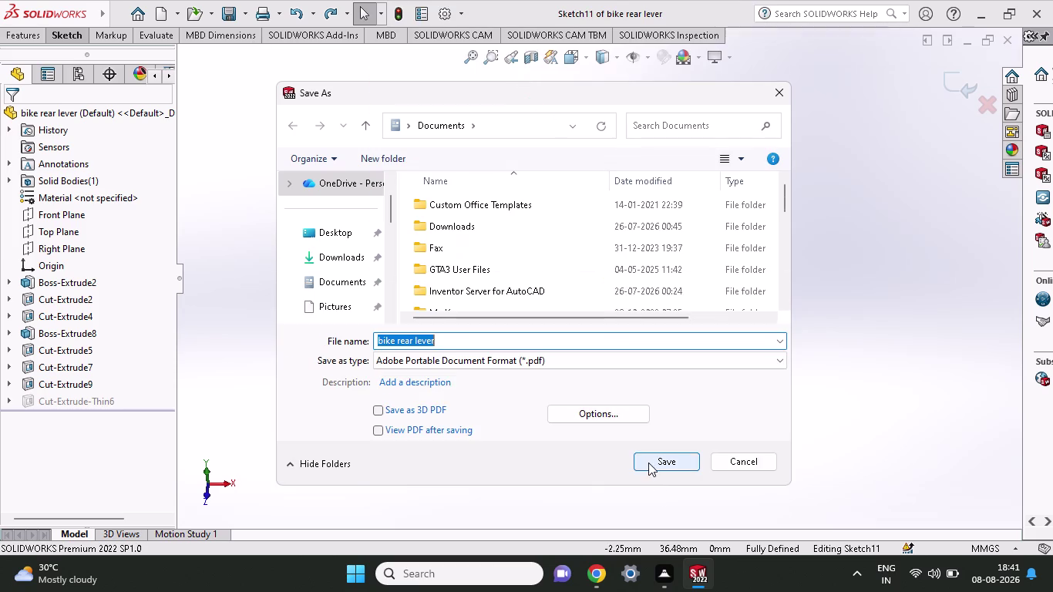
click(651, 462)
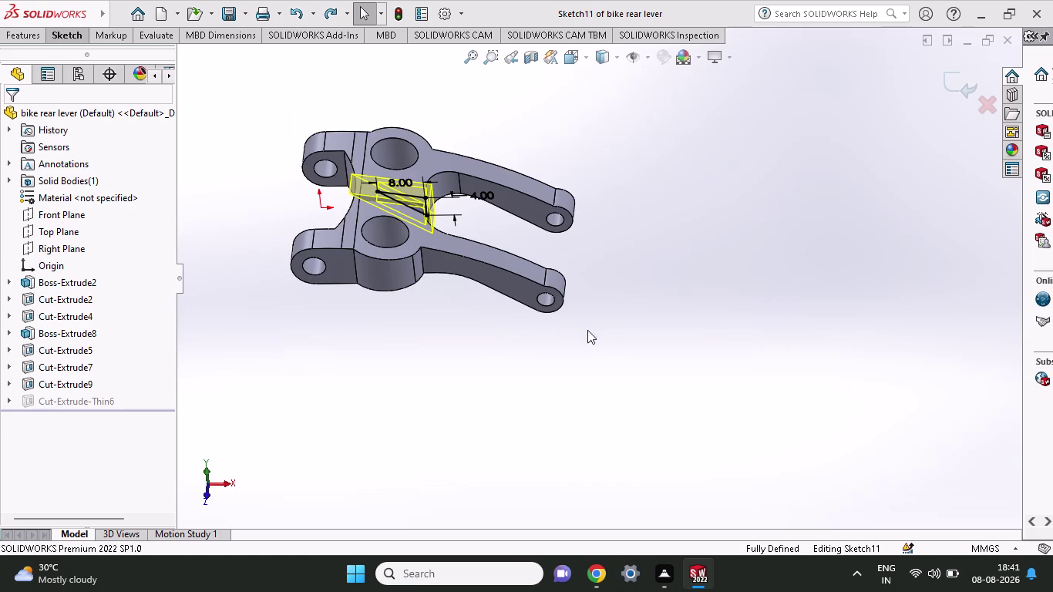
click(510, 291)
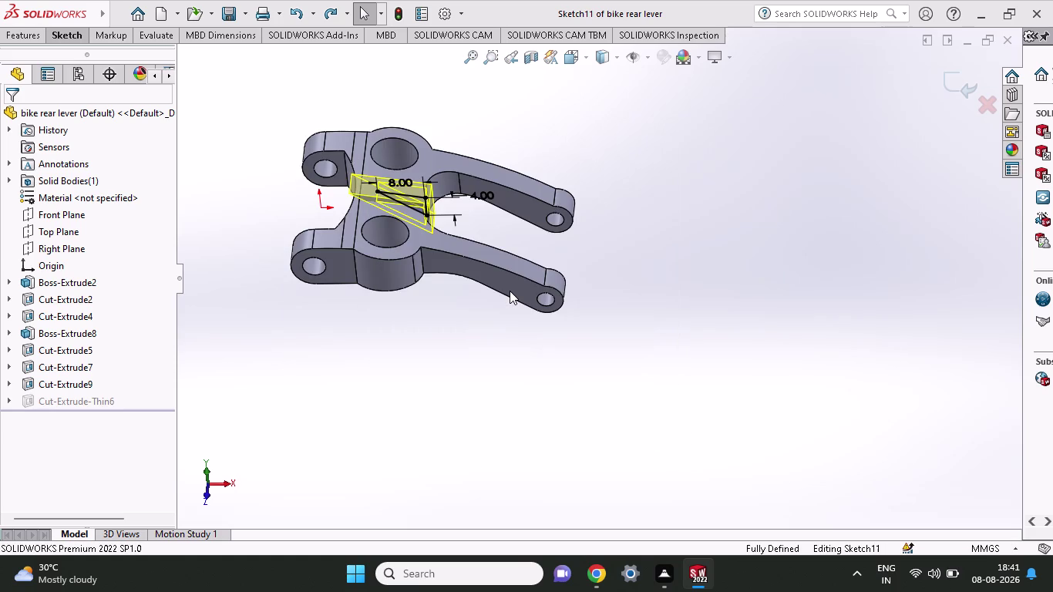